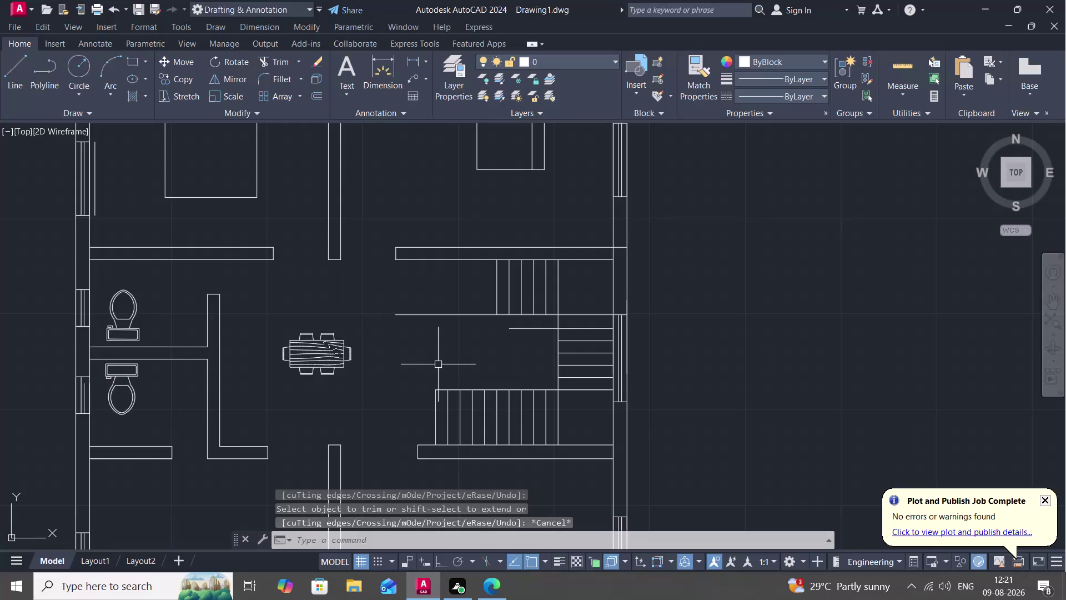
Draw a direction arrow, stem and arrowhead, across the lower stair treads.
key(l)
key(space)
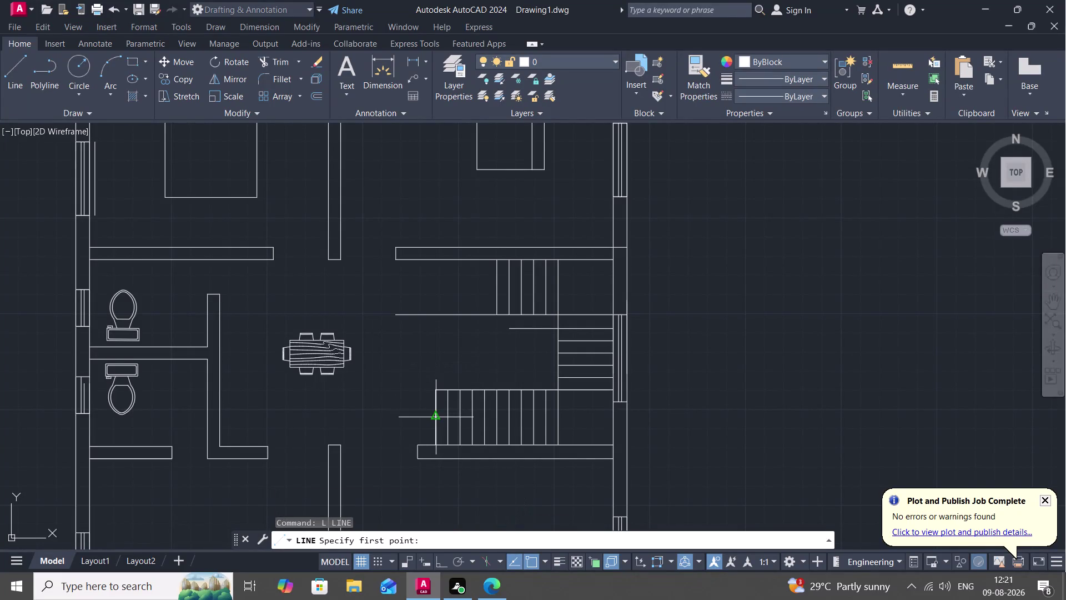
click(432, 418)
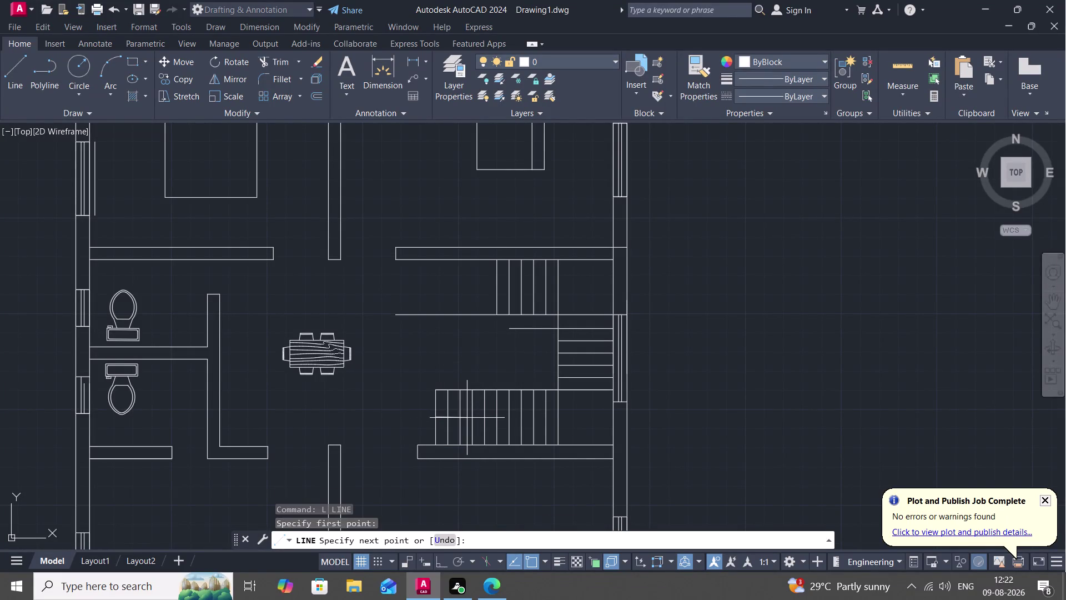
click(467, 417)
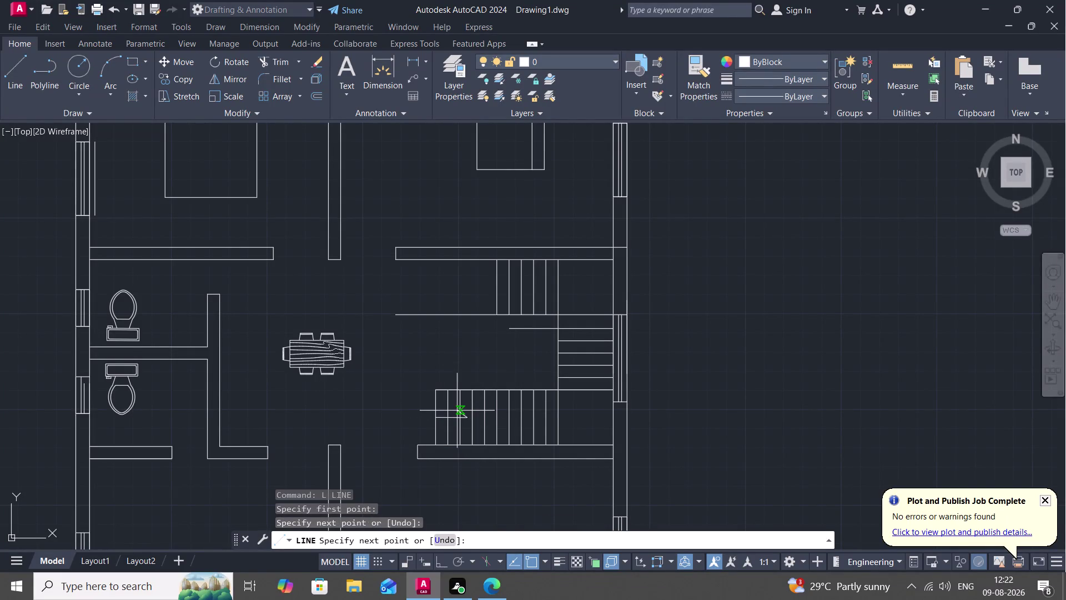
click(457, 410)
click(464, 421)
click(459, 426)
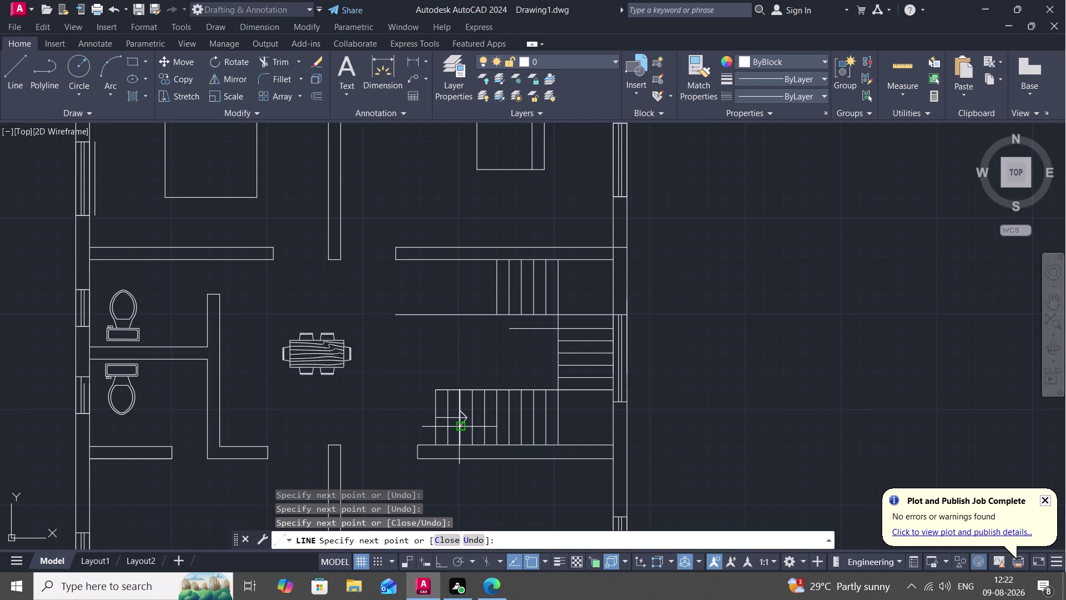
key(Escape)
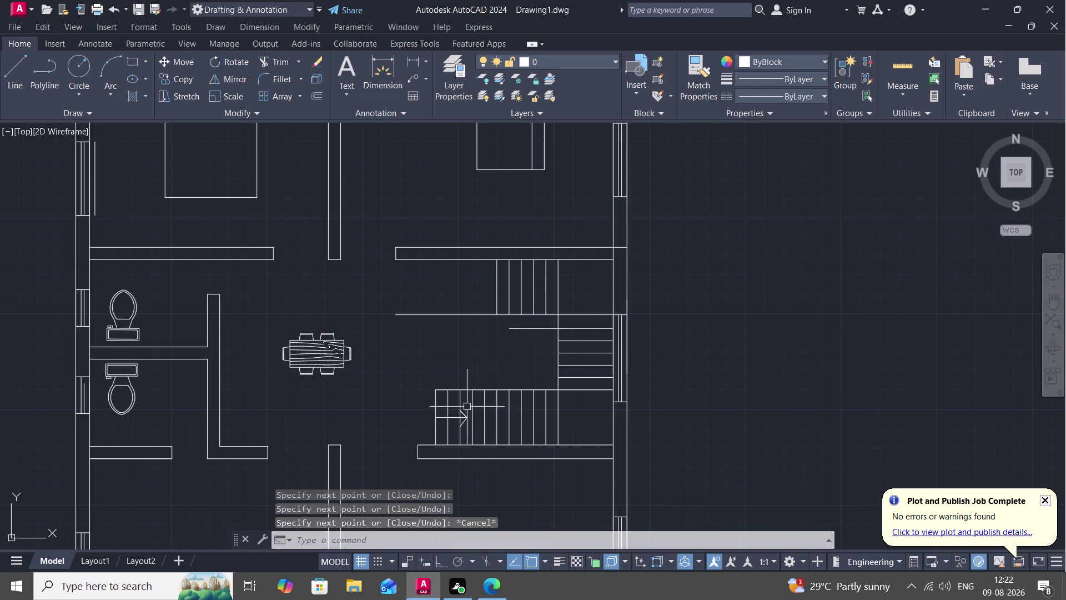
Start a MOVE and select the dining table.
text(M)
key(space)
click(315, 348)
right_click(315, 348)
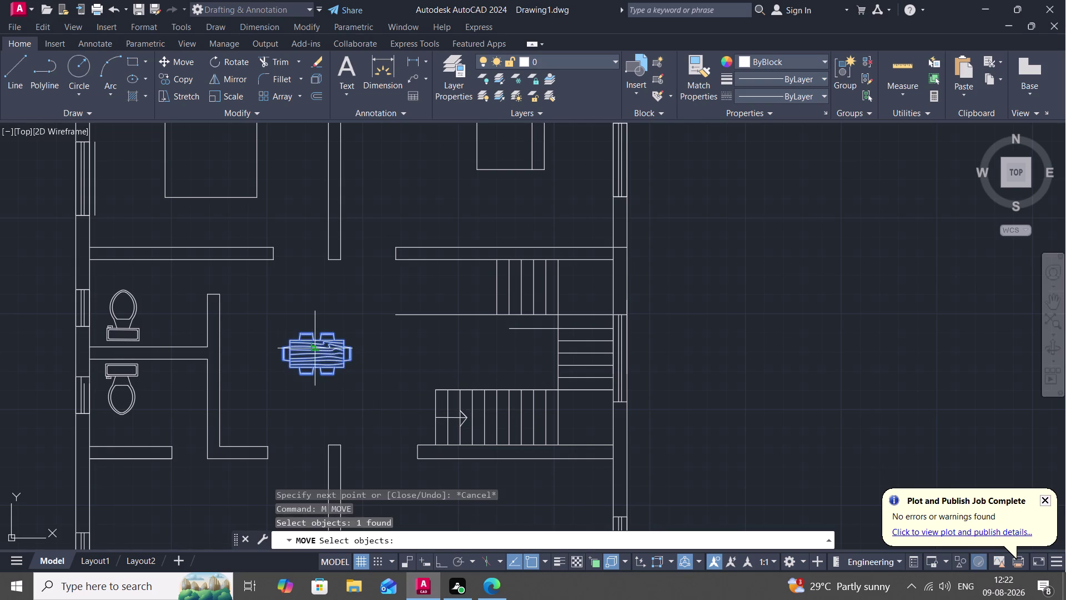
Move the dining table to sit beside the upper stair flight.
click(315, 348)
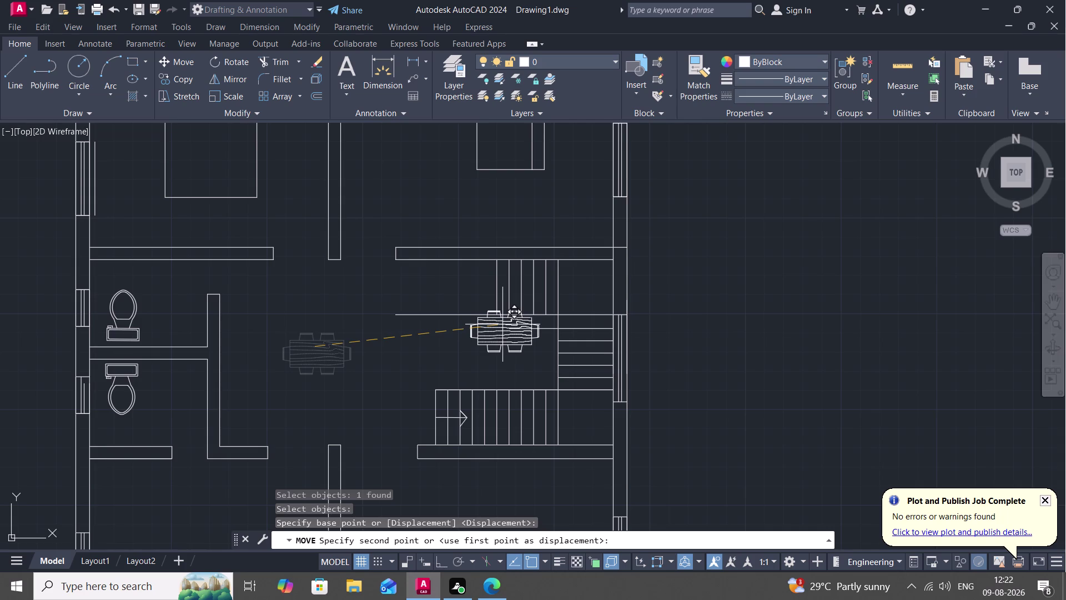
click(502, 320)
key(Escape)
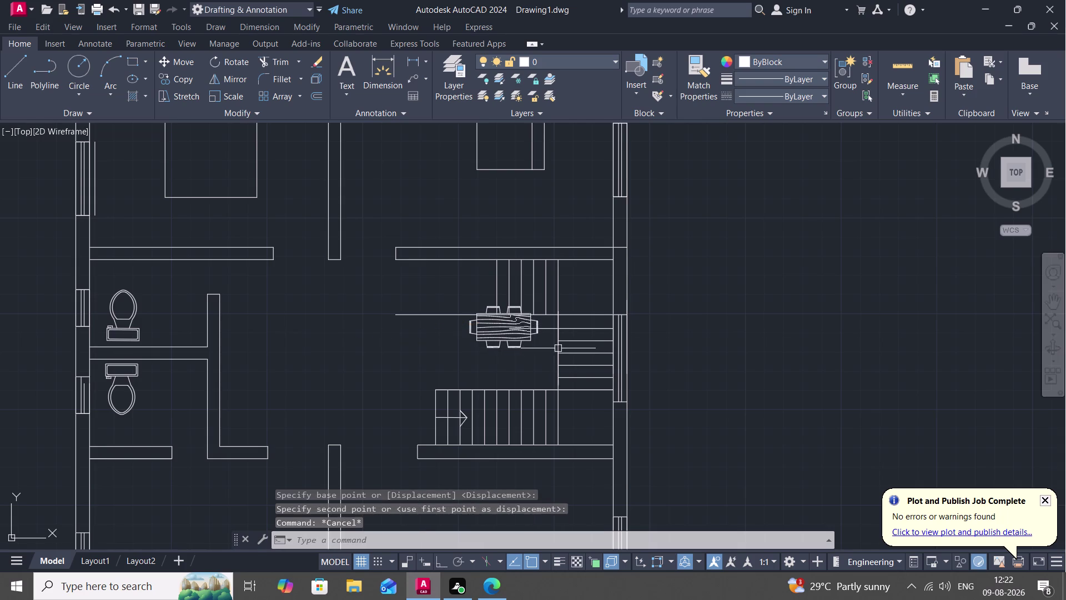
Try trimming lines near the relocated table, cancelling both attempts.
text(TR)
key(space)
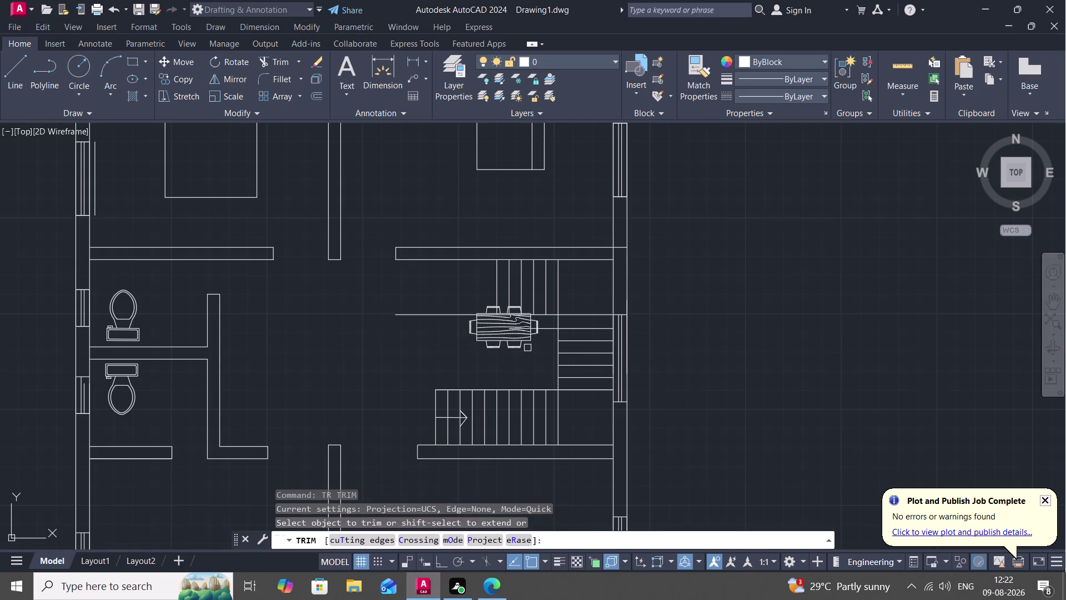
click(543, 328)
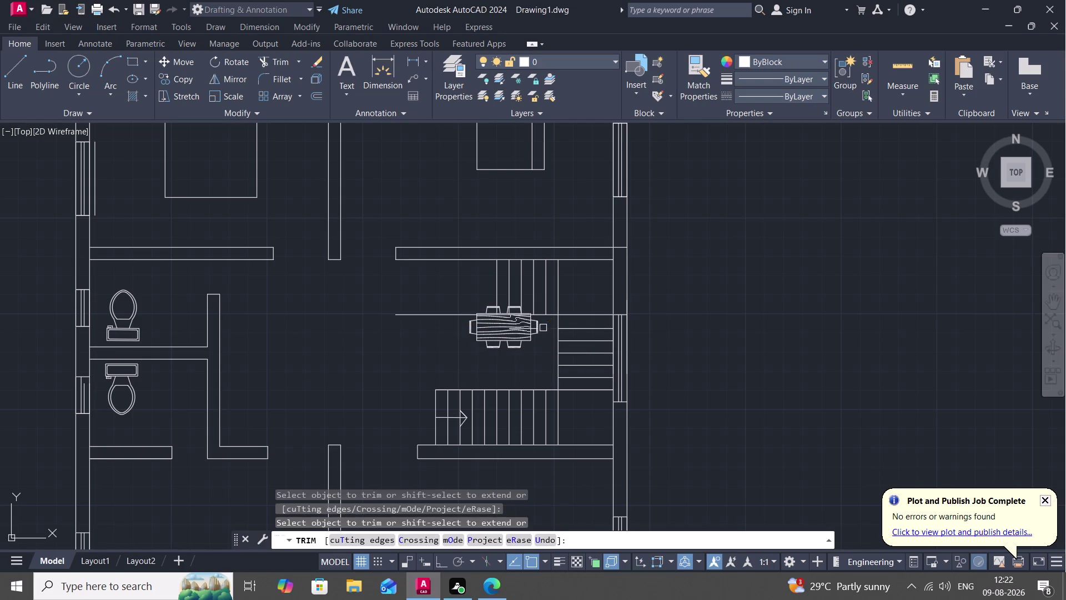
click(530, 328)
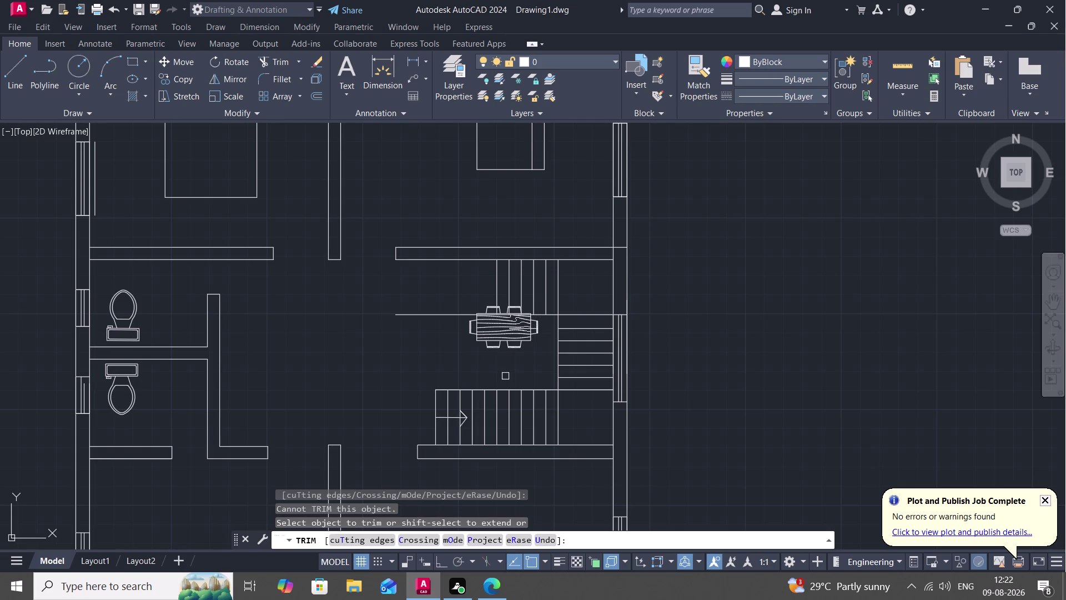
key(Escape)
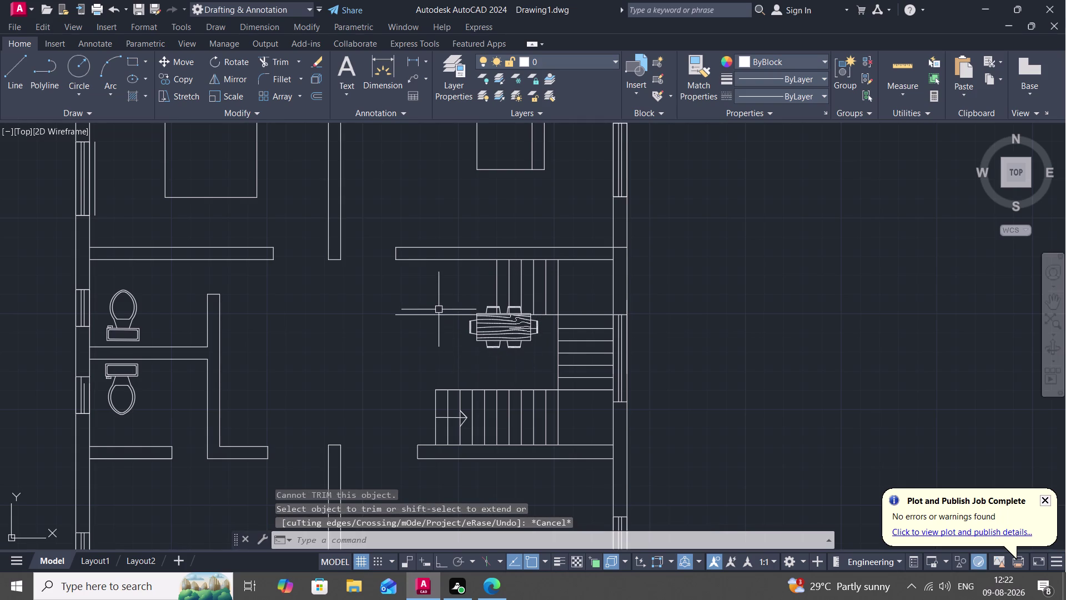
text(TR)
key(space)
click(440, 315)
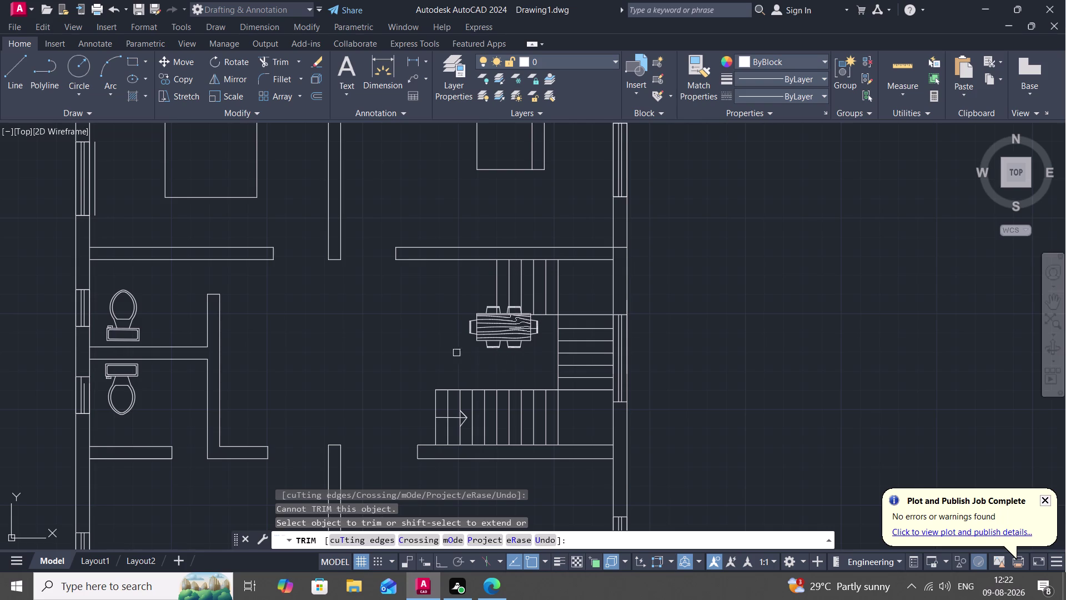
key(Escape)
Copy the double-basin fixture from the spare furniture into the top kitchen area.
scroll(down, 3)
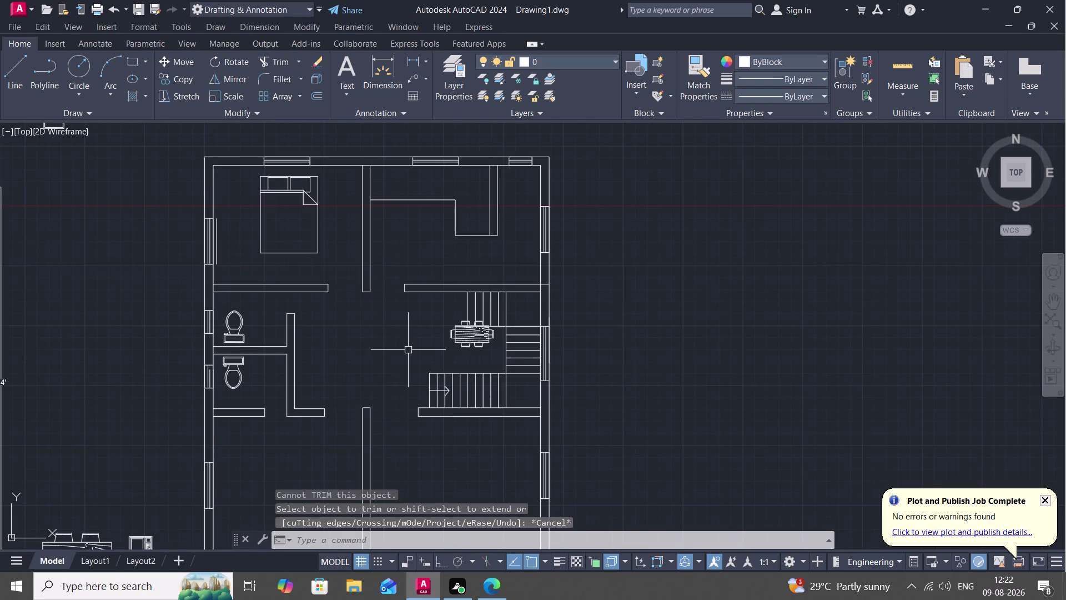
scroll(down, 3)
middle_drag(395, 348, 417, 342)
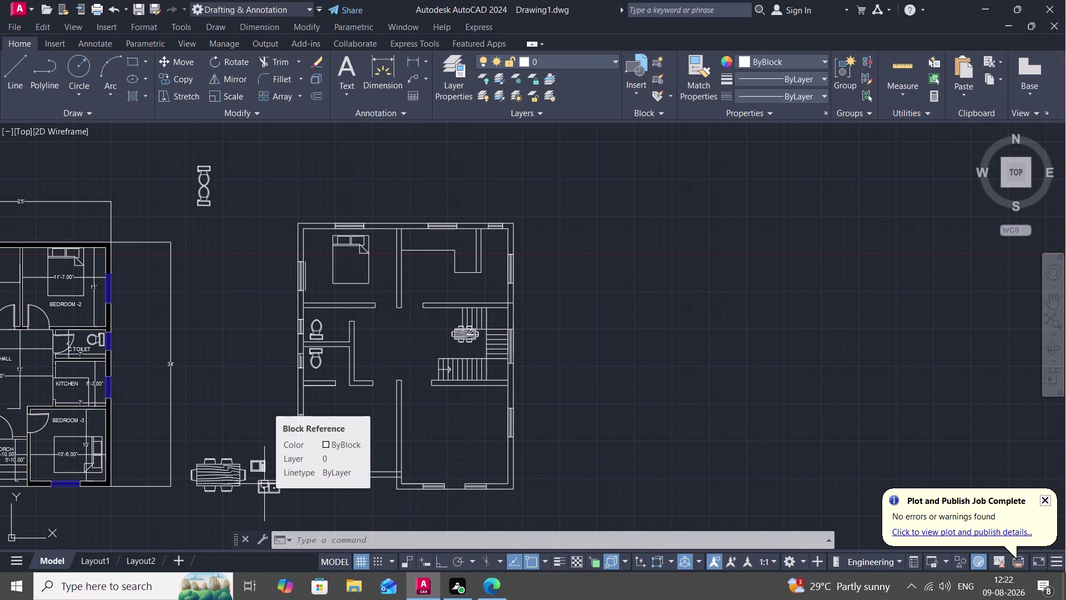
key(c)
text(O)
key(space)
click(264, 484)
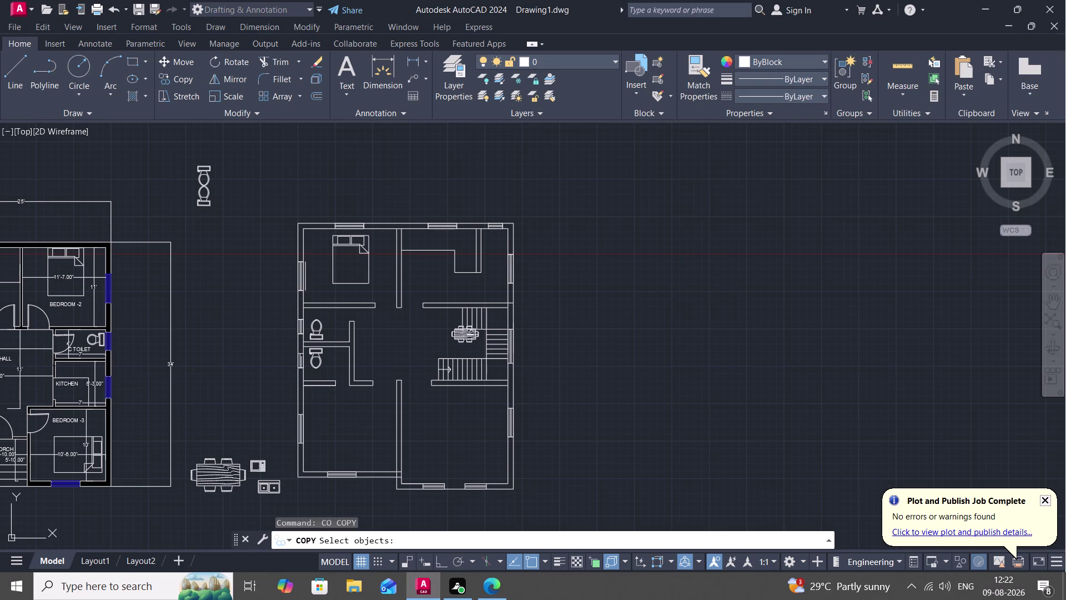
click(266, 487)
right_click(266, 487)
click(266, 488)
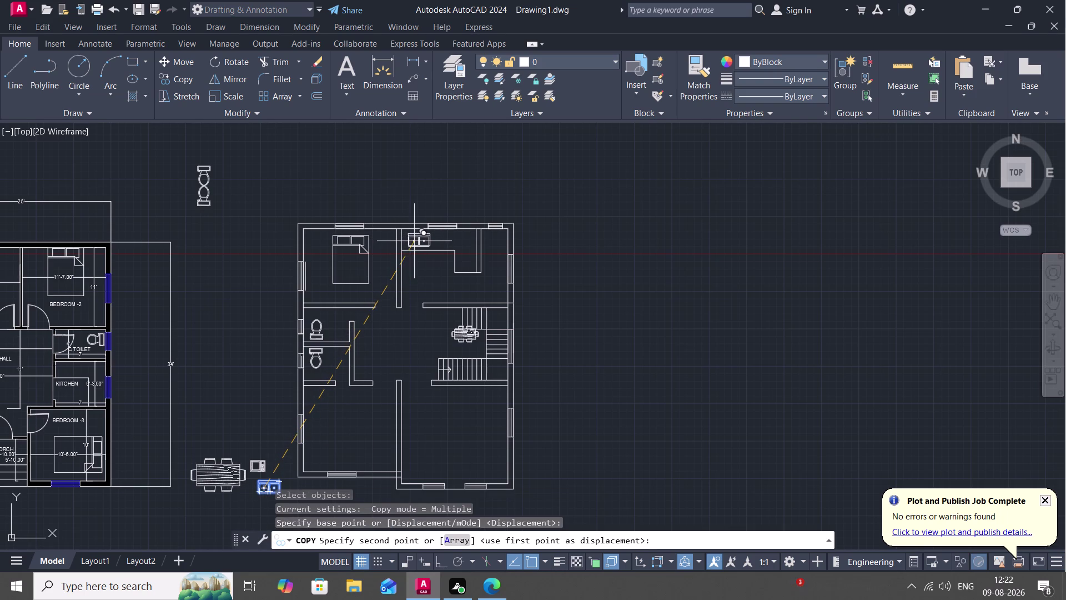
click(414, 240)
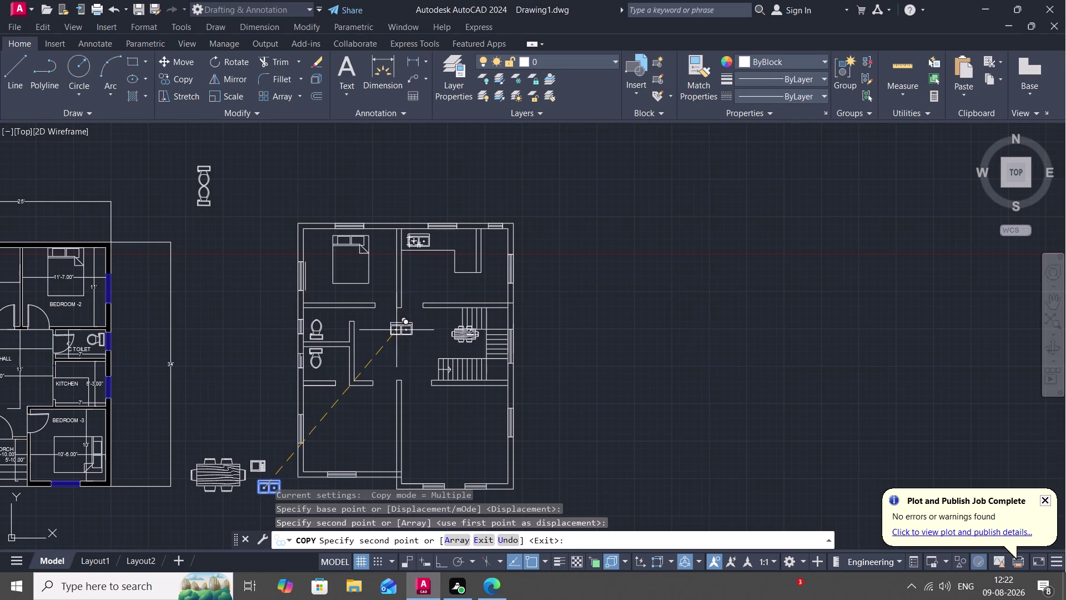
key(Escape)
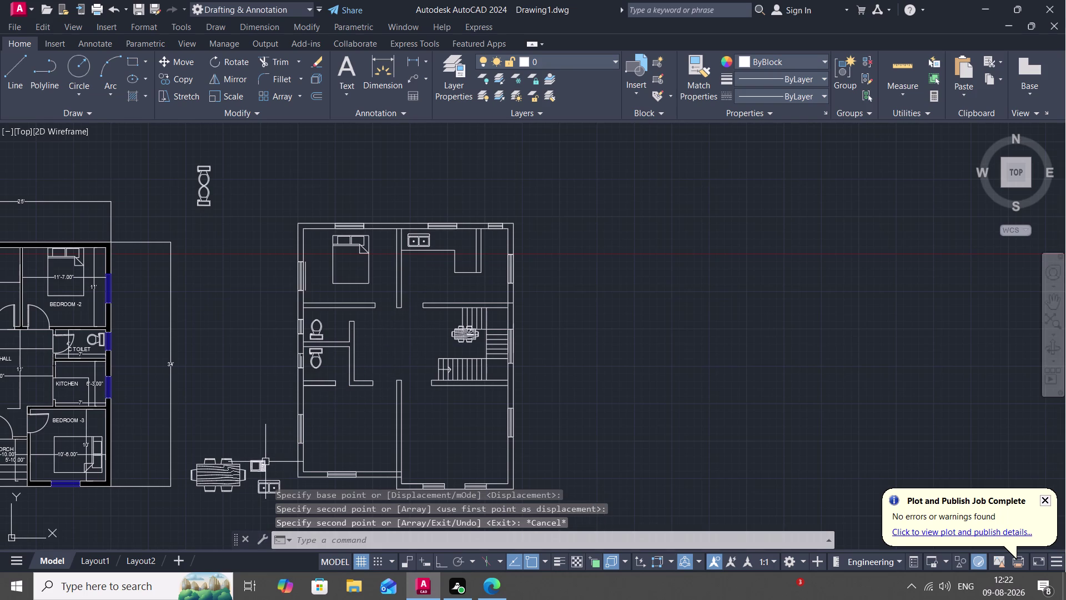
Copy the small microwave block into the top kitchen corner.
text(C)
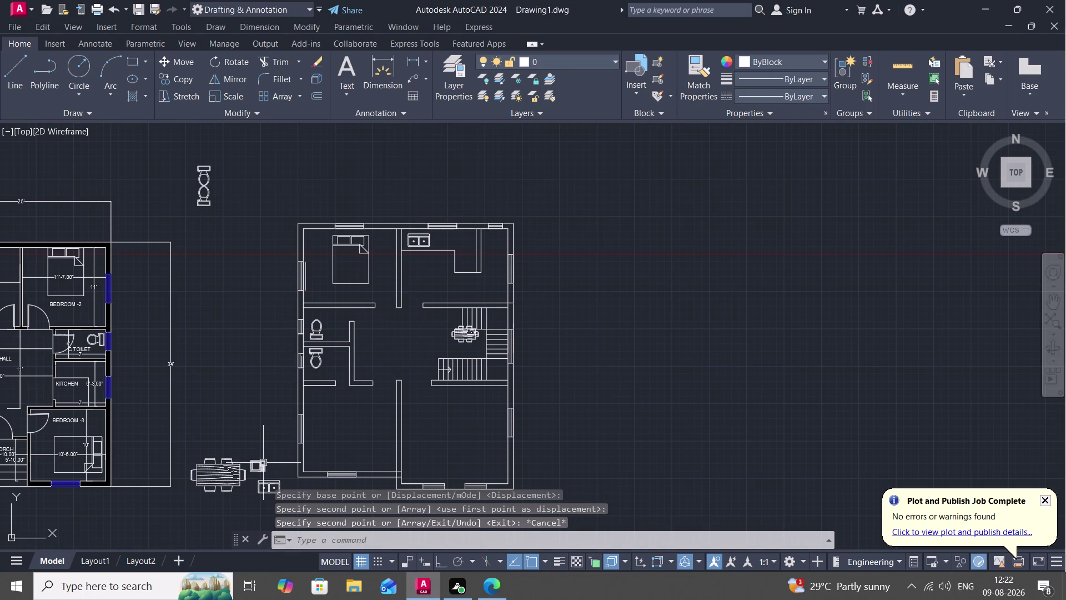
text(O)
key(space)
click(263, 463)
right_click(263, 463)
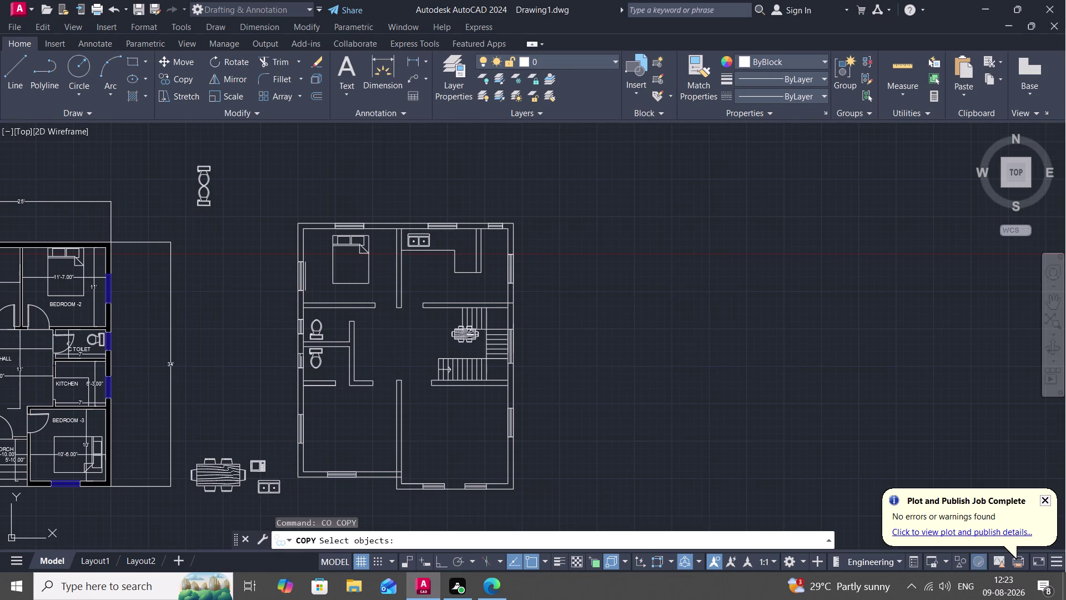
click(263, 462)
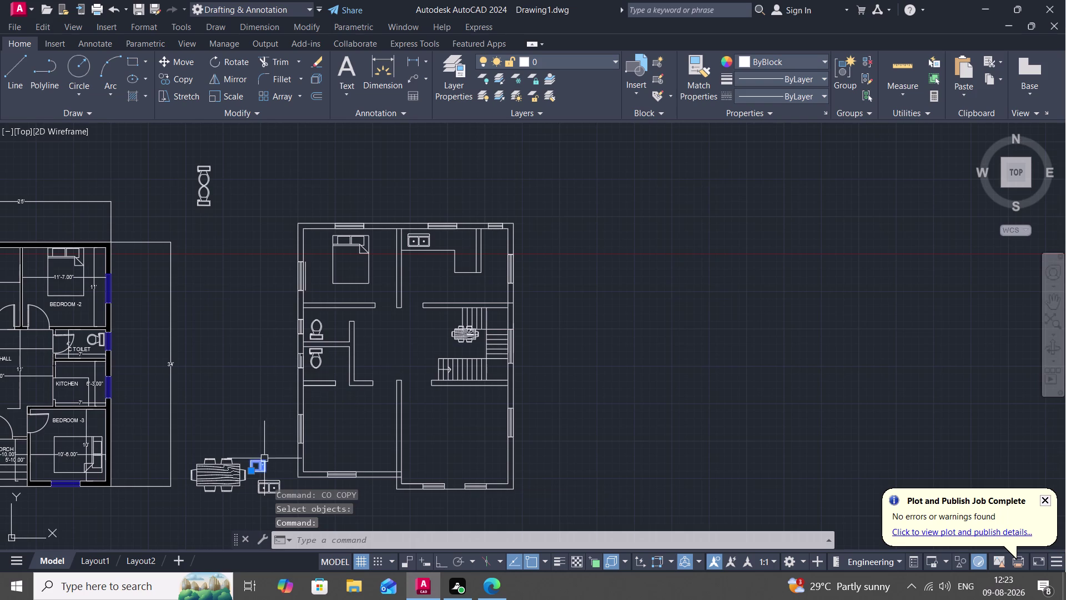
click(258, 462)
key(Escape)
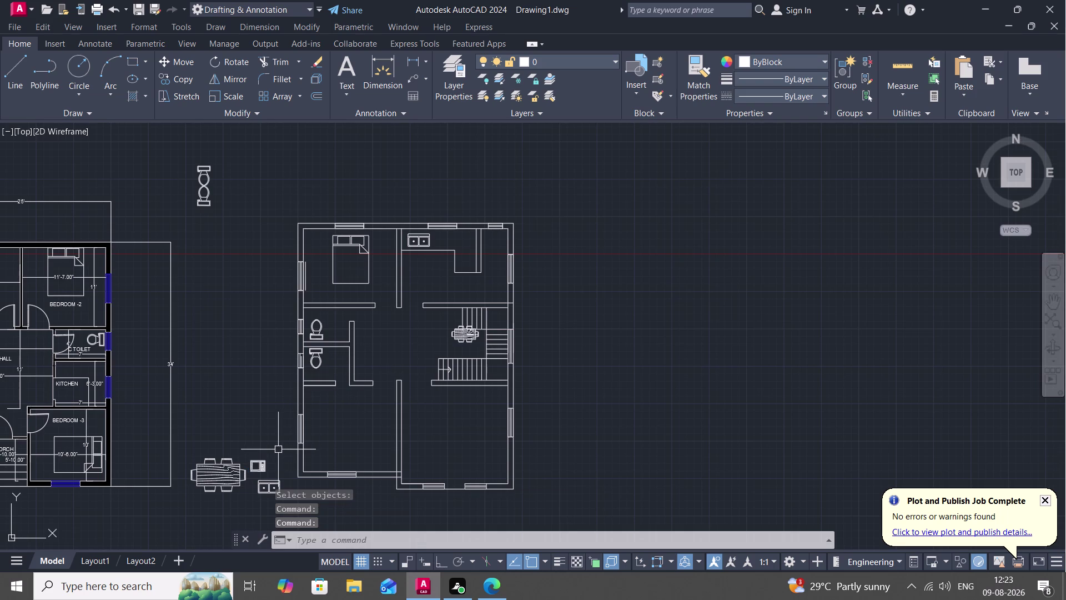
key(space)
click(258, 462)
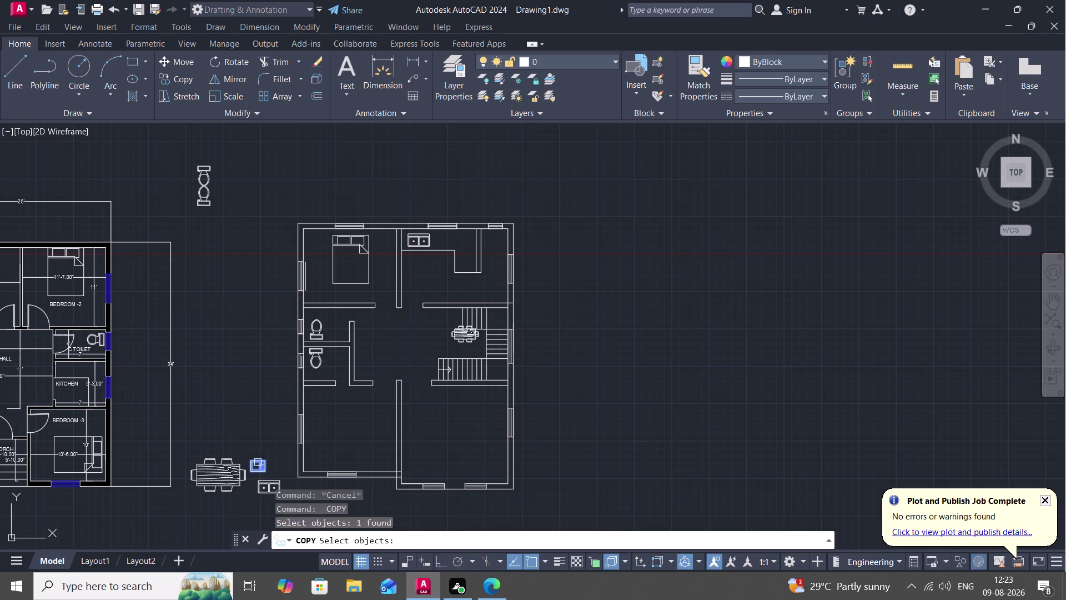
right_click(258, 461)
click(258, 461)
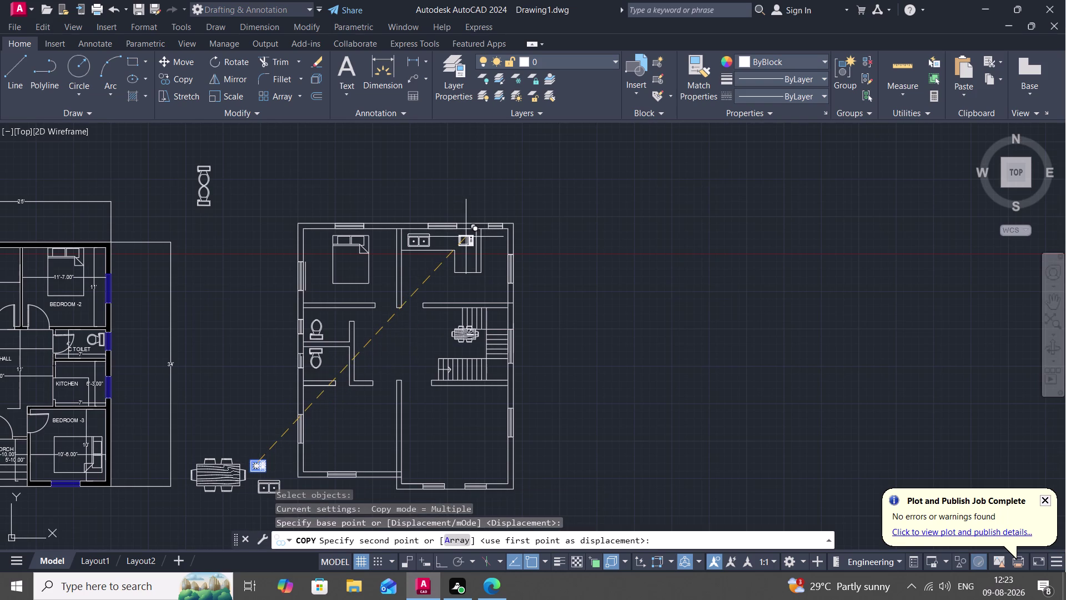
click(464, 233)
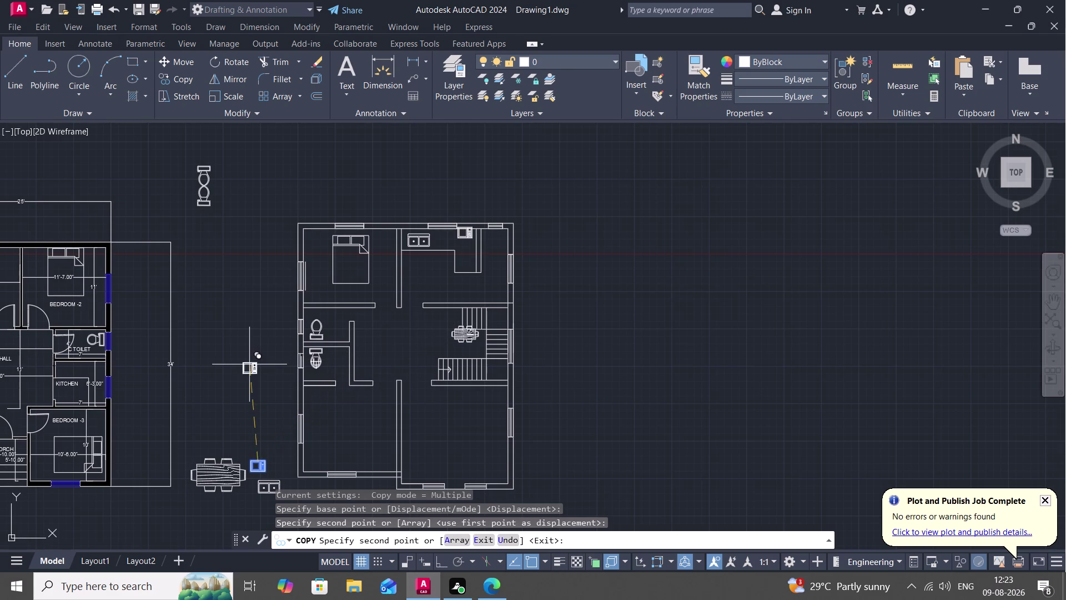
middle_drag(72, 382, 234, 342)
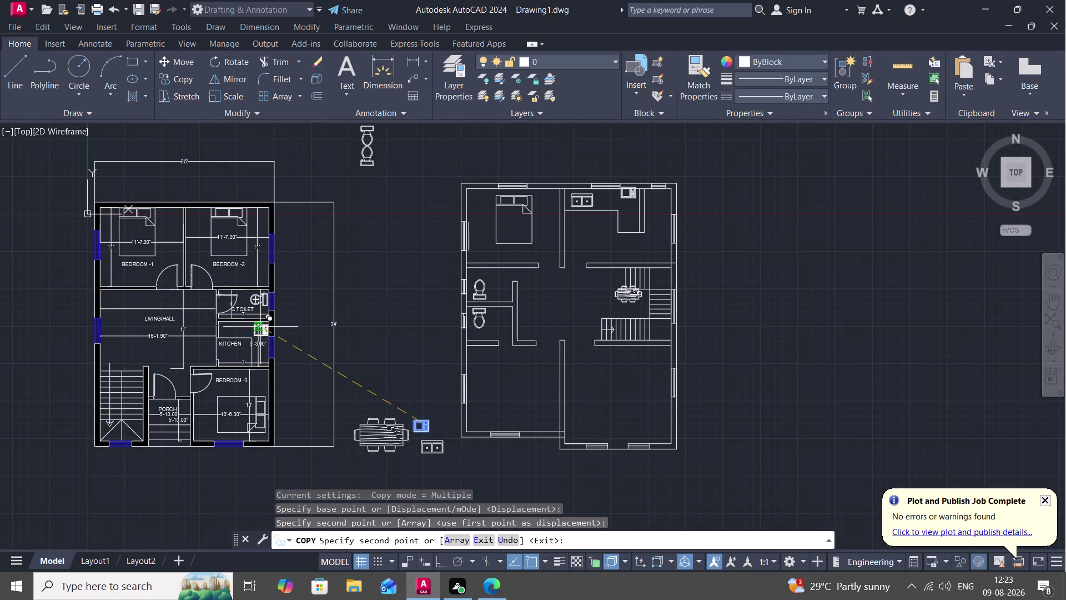
scroll(up, 3)
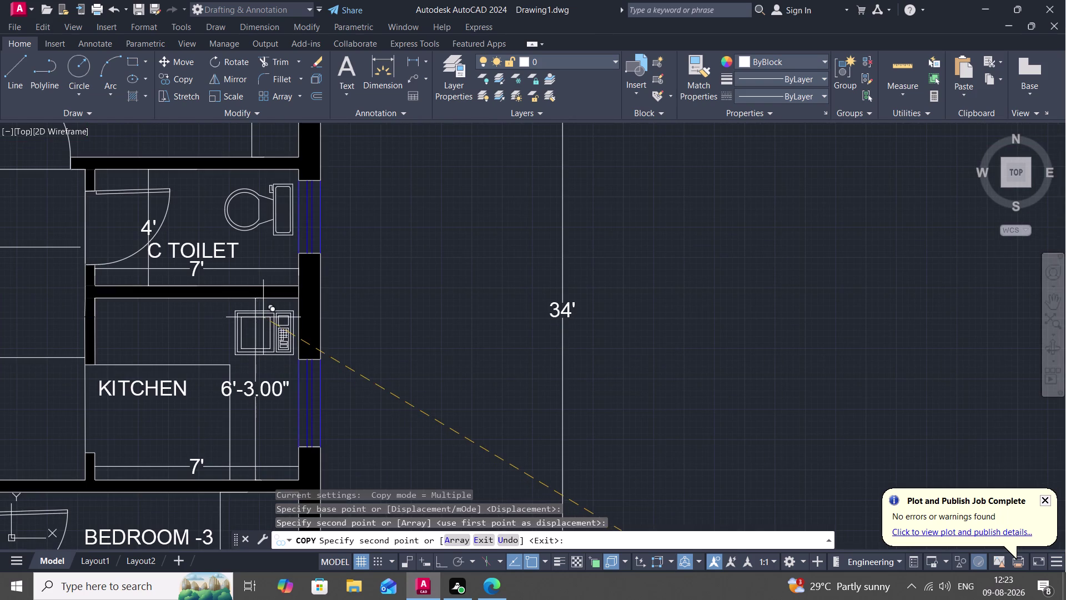
Place the microwave copy in the left plan's kitchen.
click(263, 317)
key(Escape)
scroll(down, 3)
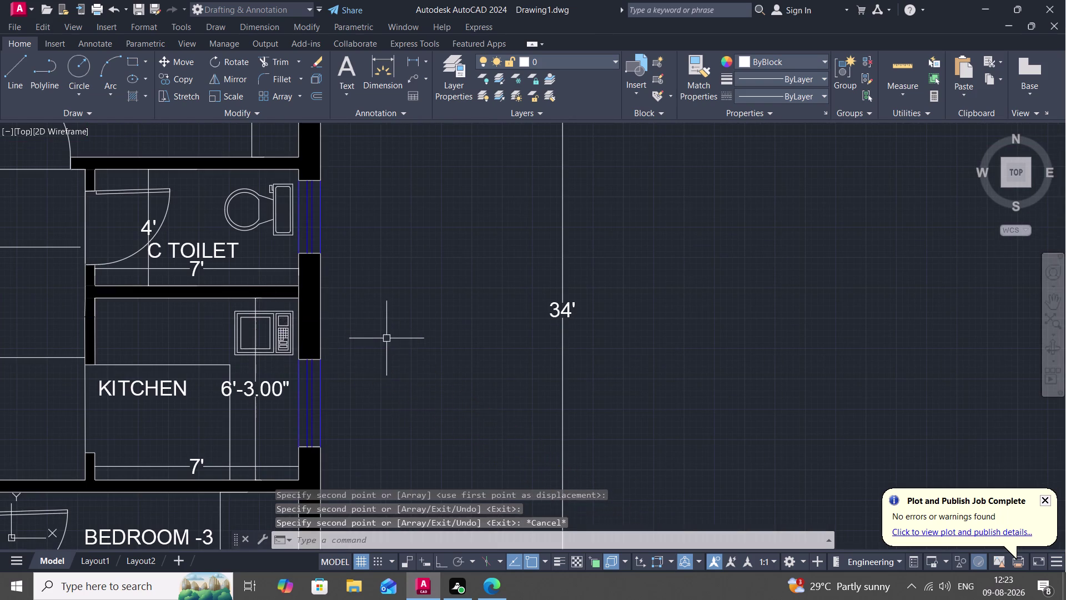
scroll(down, 3)
middle_drag(408, 350, 402, 320)
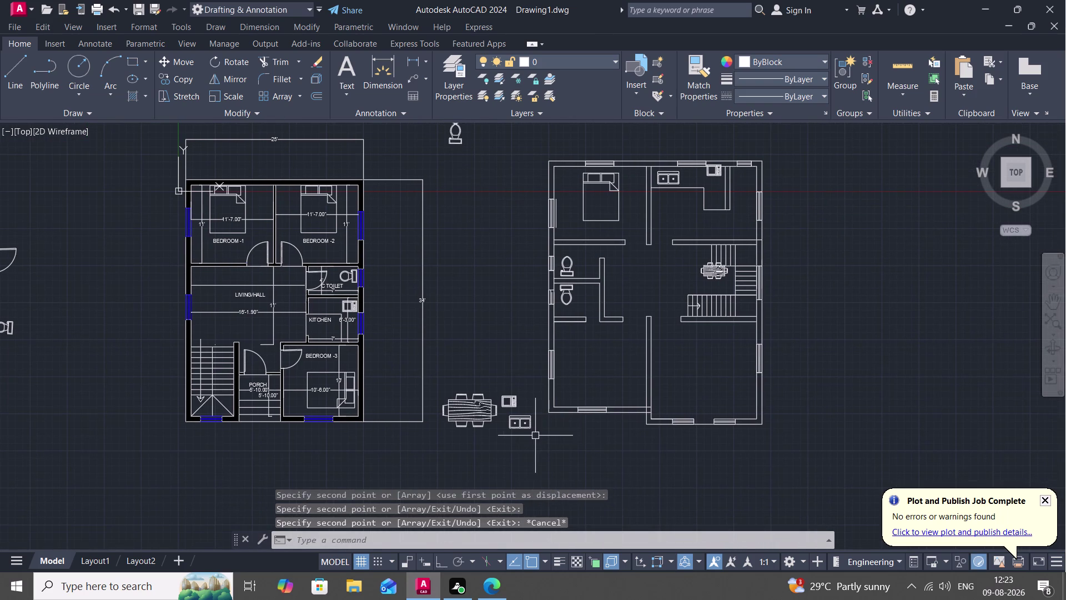
Copy the sink block from below the plans to the kitchen's upper wall.
key(space)
click(522, 422)
right_click(522, 422)
click(522, 421)
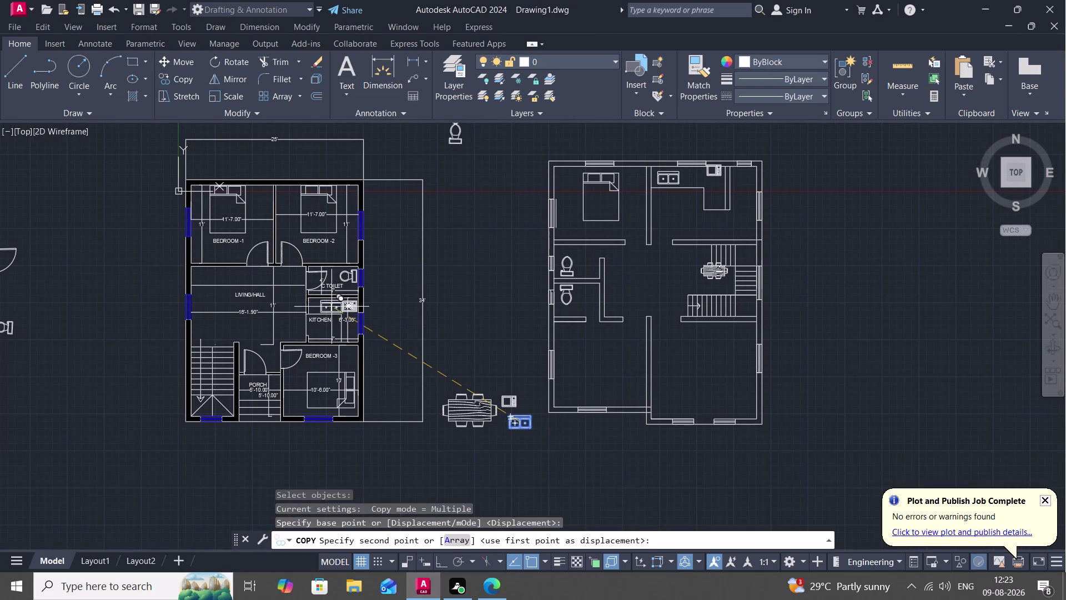
scroll(up, 3)
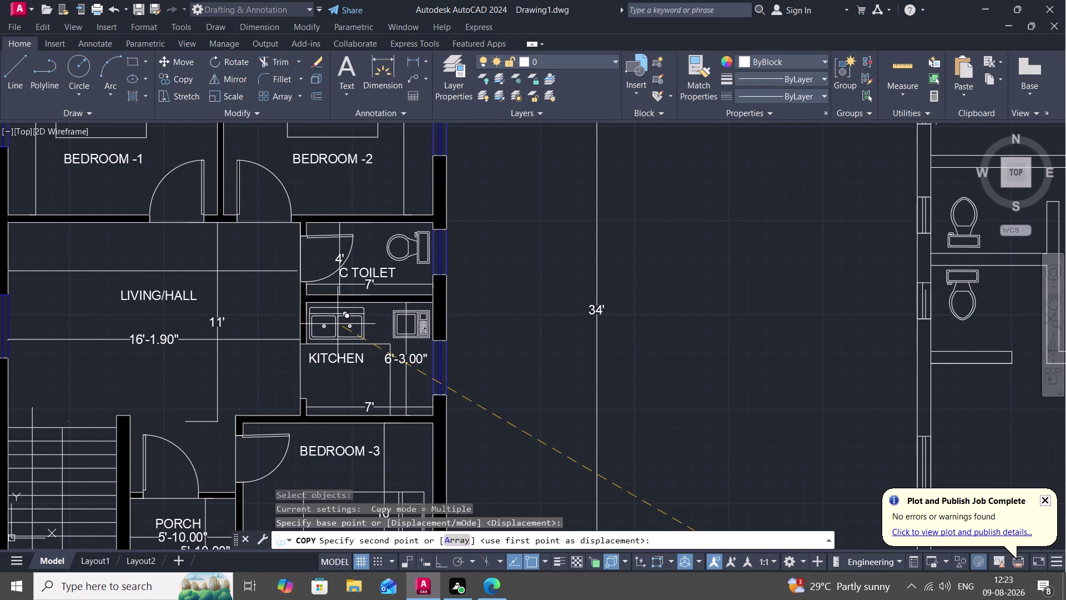
click(338, 323)
key(Escape)
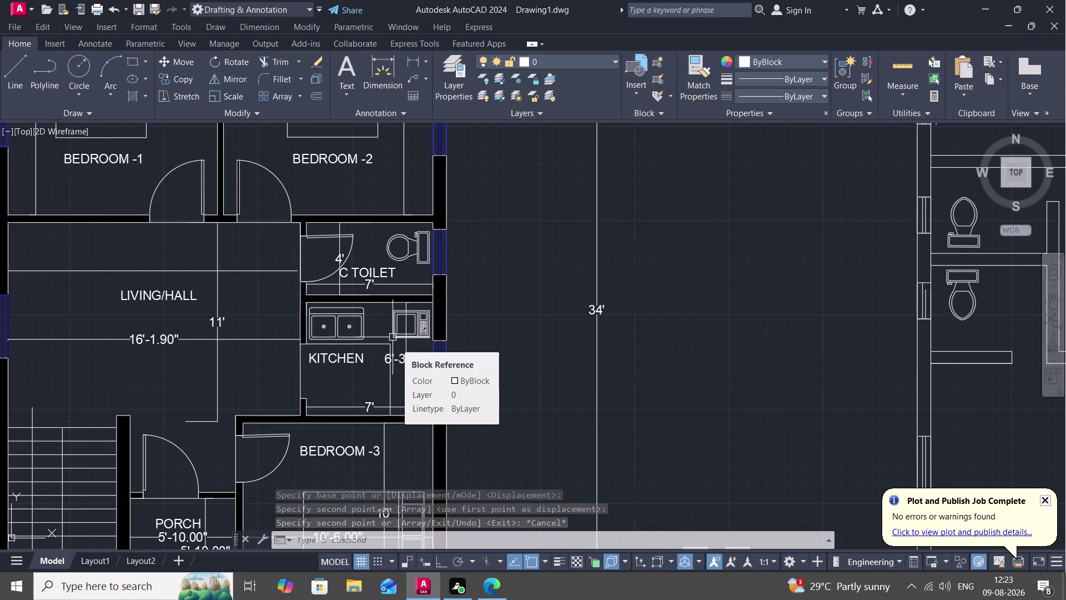
Move the microwave down into the kitchen's lower right corner.
text(M)
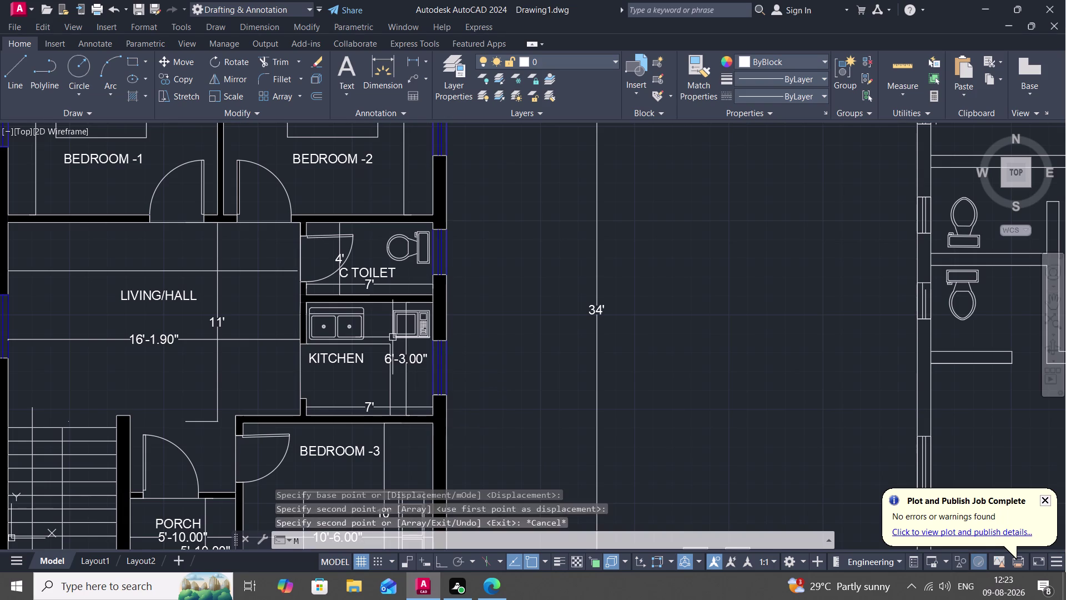
key(space)
click(392, 337)
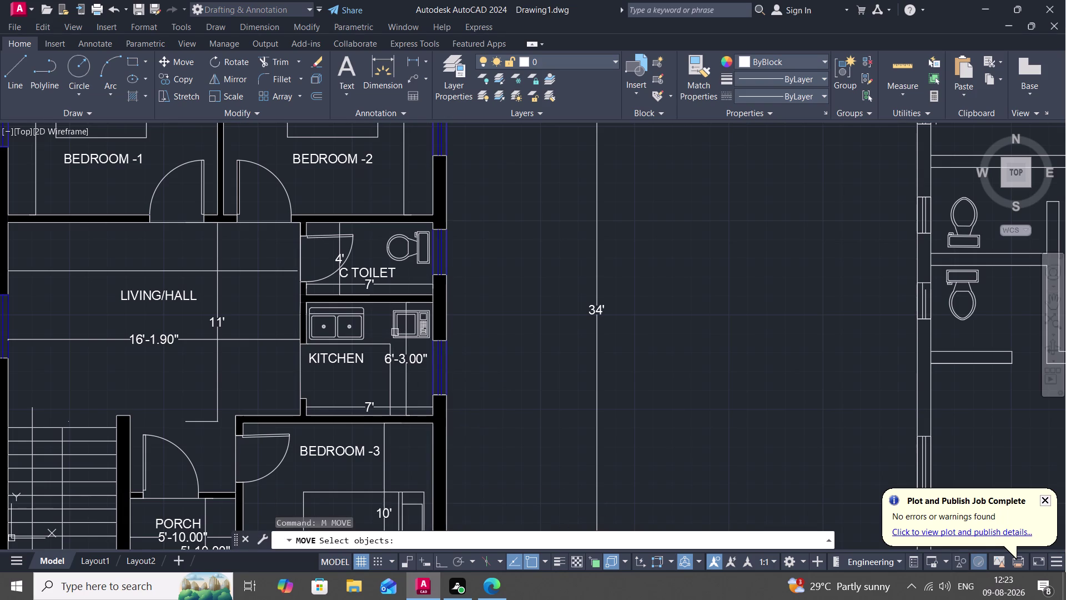
click(395, 331)
right_click(394, 332)
click(395, 332)
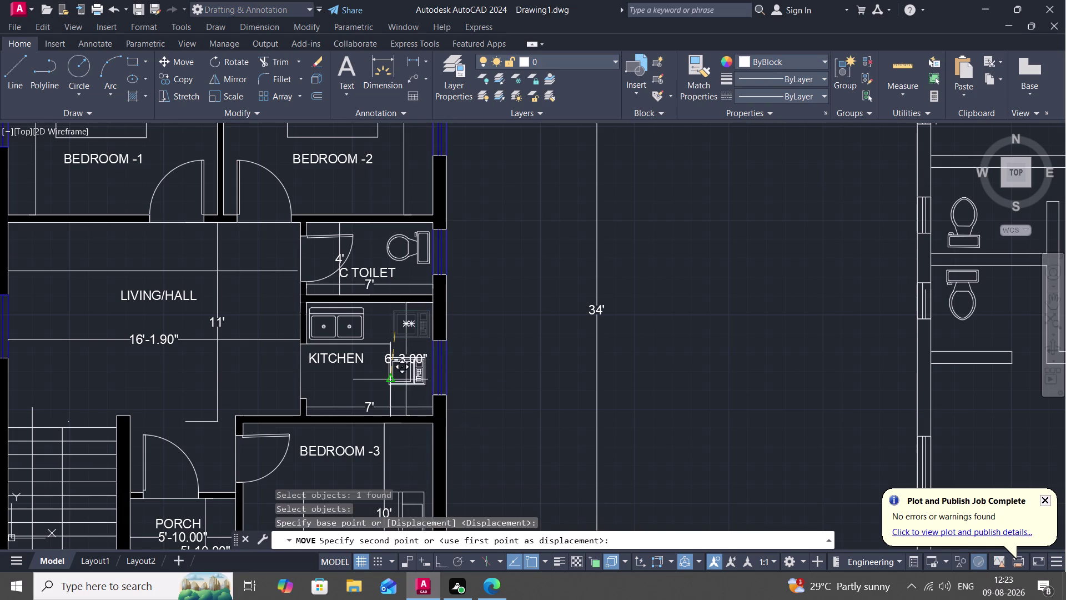
click(394, 397)
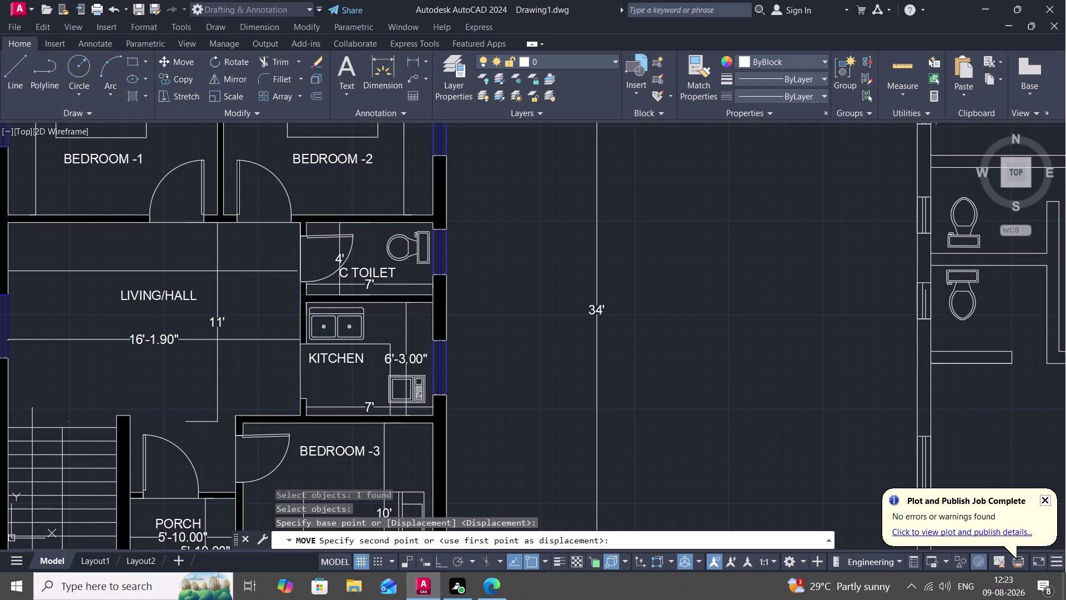
scroll(down, 3)
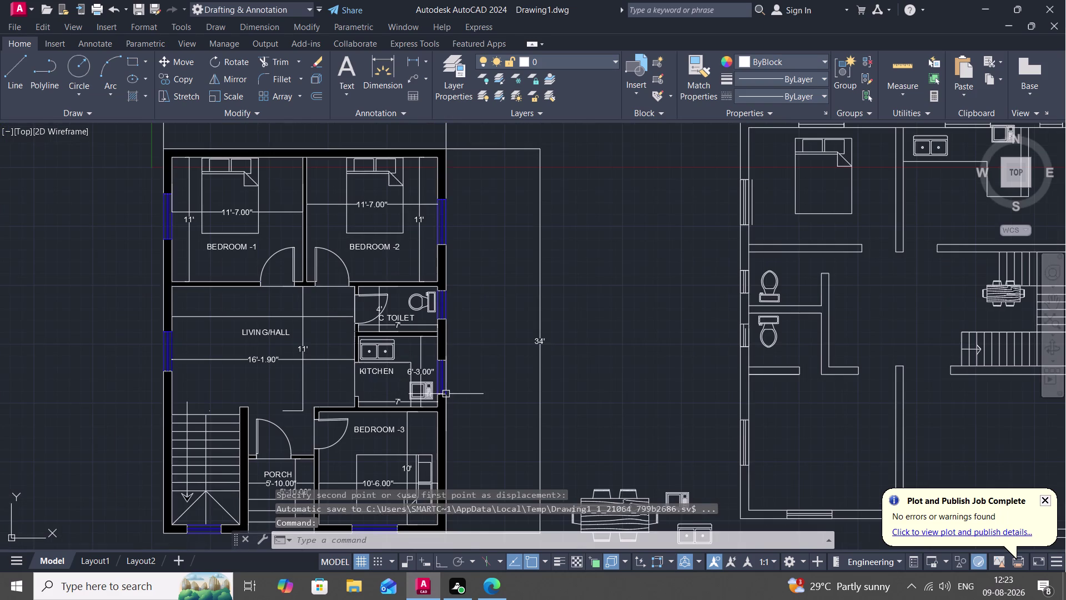
Shift the right plan's microwave lower inside its kitchen.
middle_drag(448, 392, 318, 404)
scroll(down, 3)
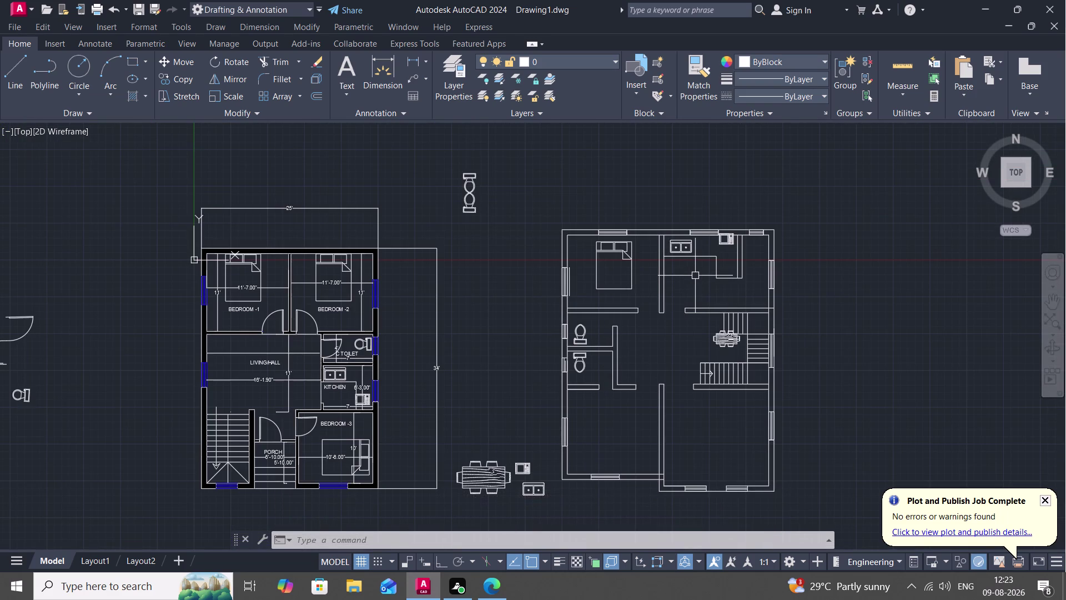
text(L)
key(space)
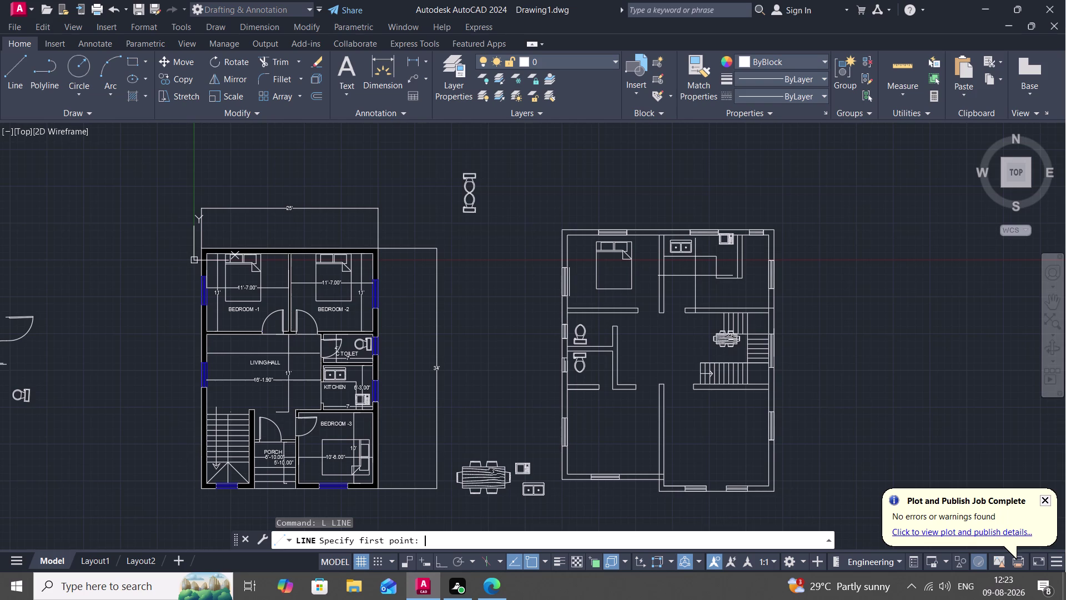
key(Escape)
text(M)
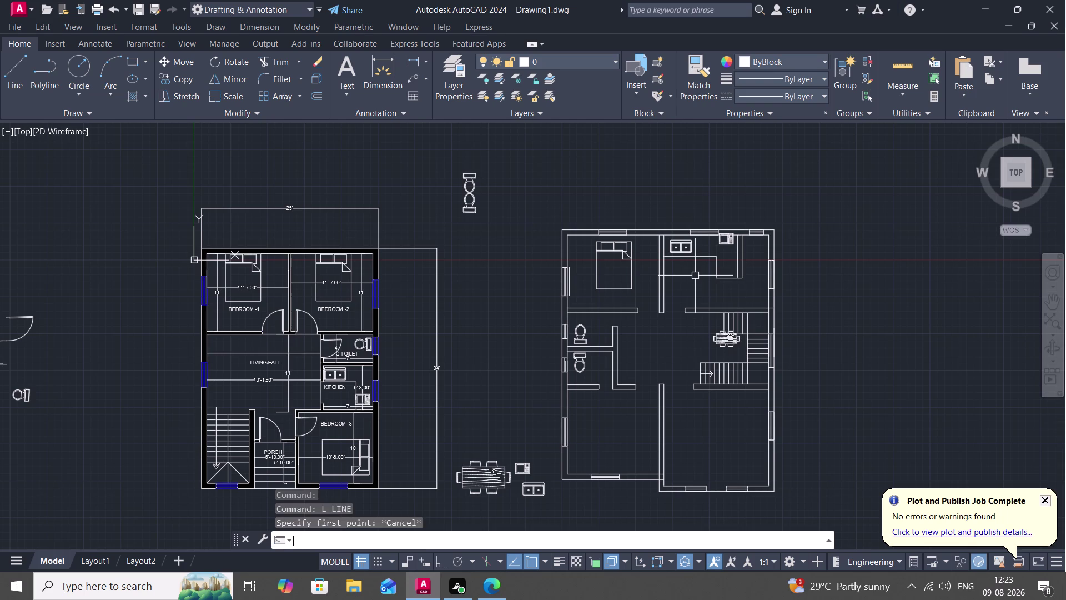
key(space)
click(724, 242)
right_click(724, 243)
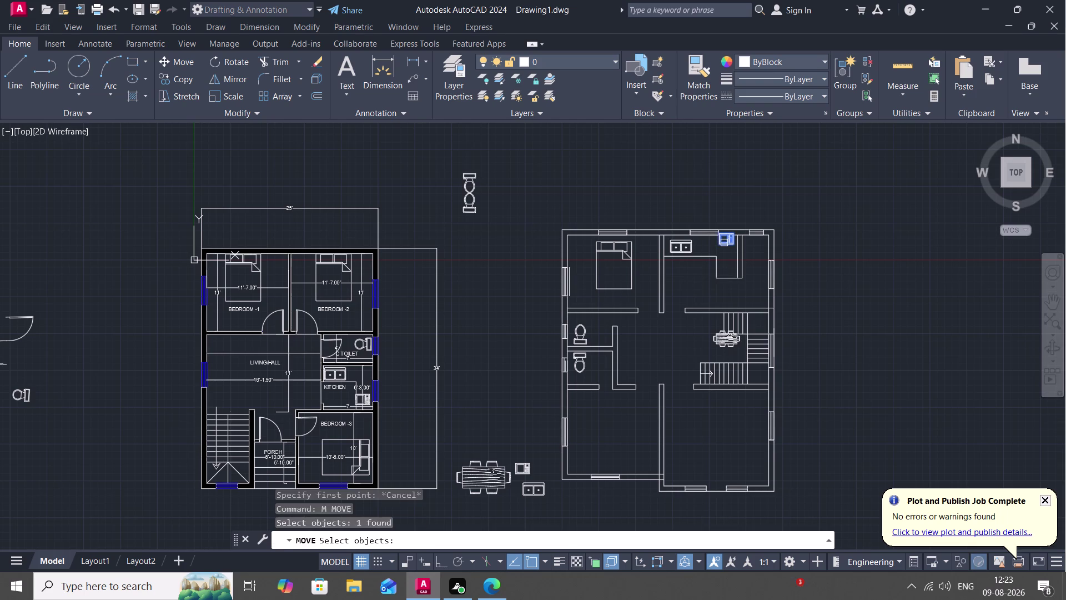
click(724, 242)
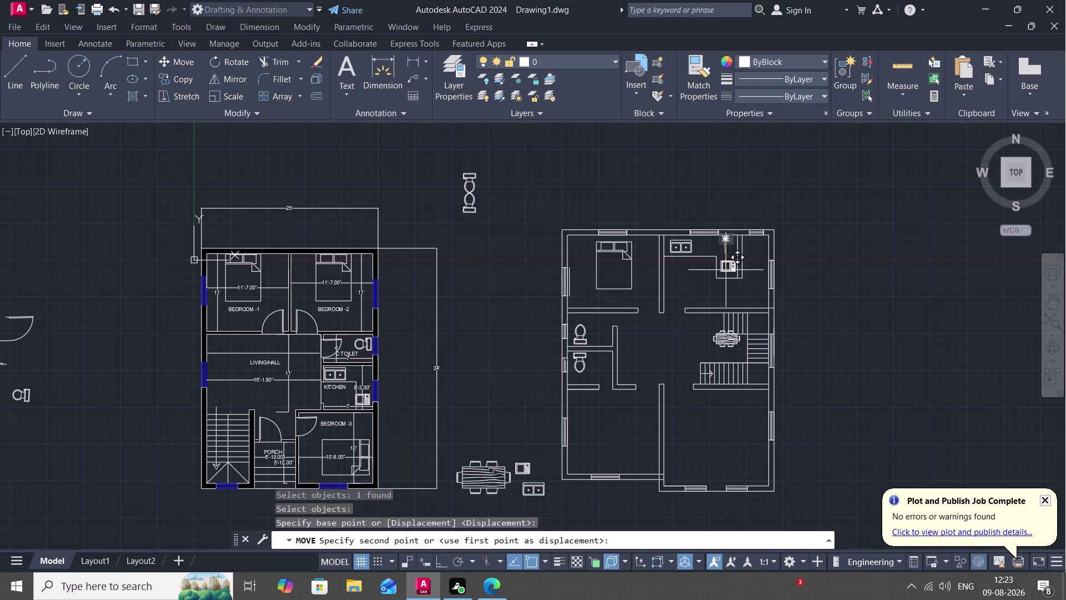
click(725, 270)
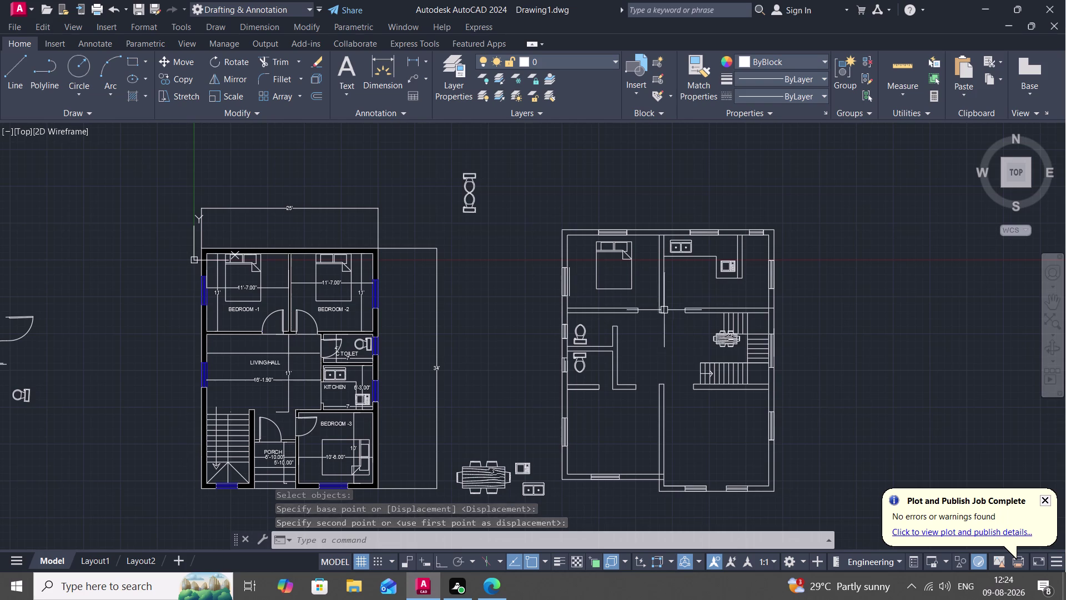
middle_drag(679, 322, 632, 279)
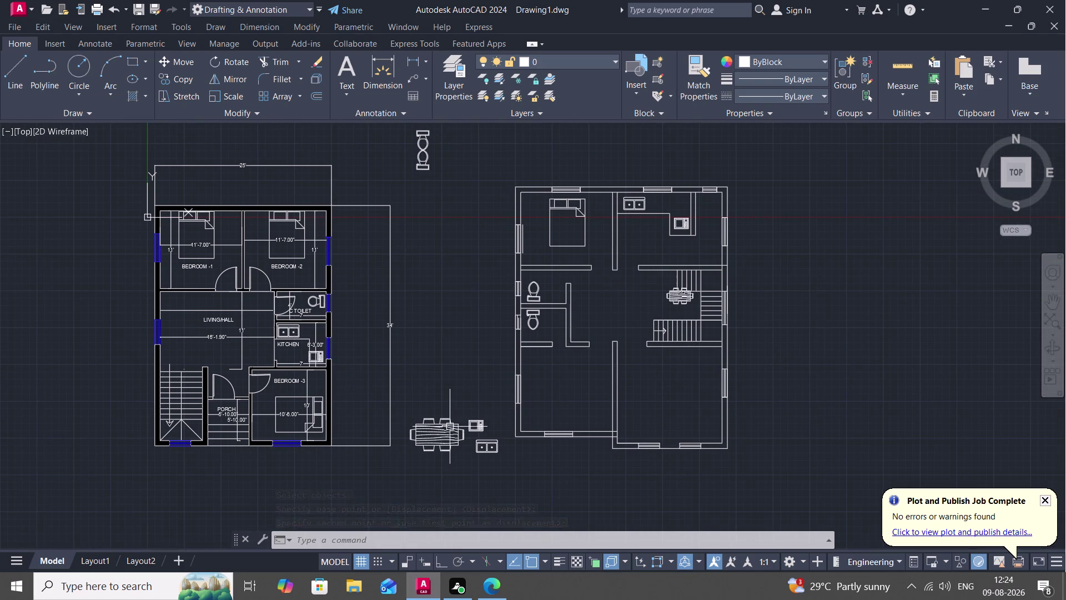
Delete the three leftover furniture blocks below the plans.
click(444, 436)
click(477, 419)
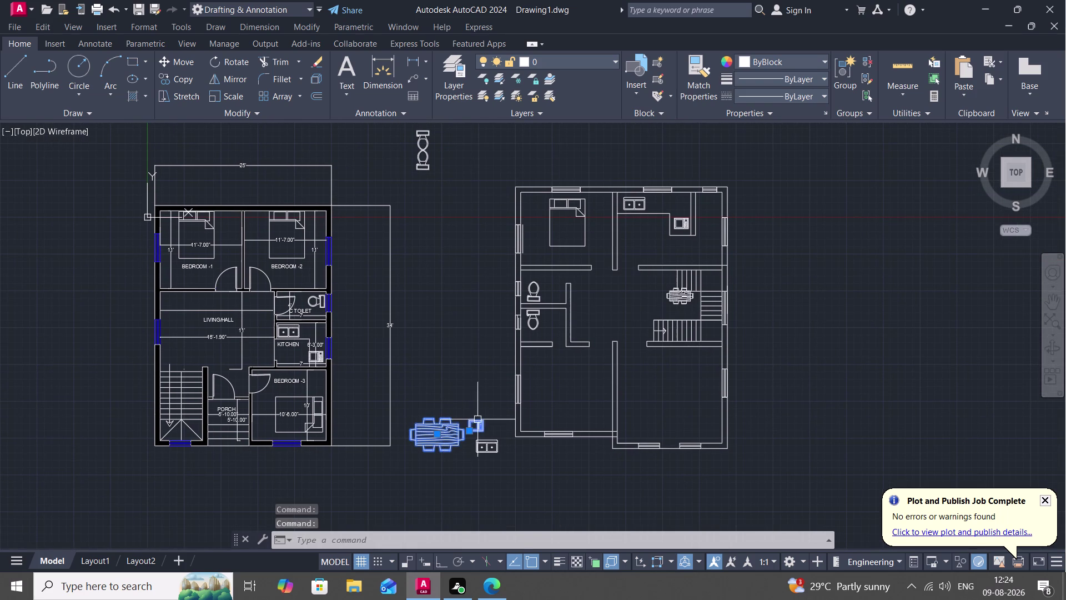
click(490, 443)
key(Delete)
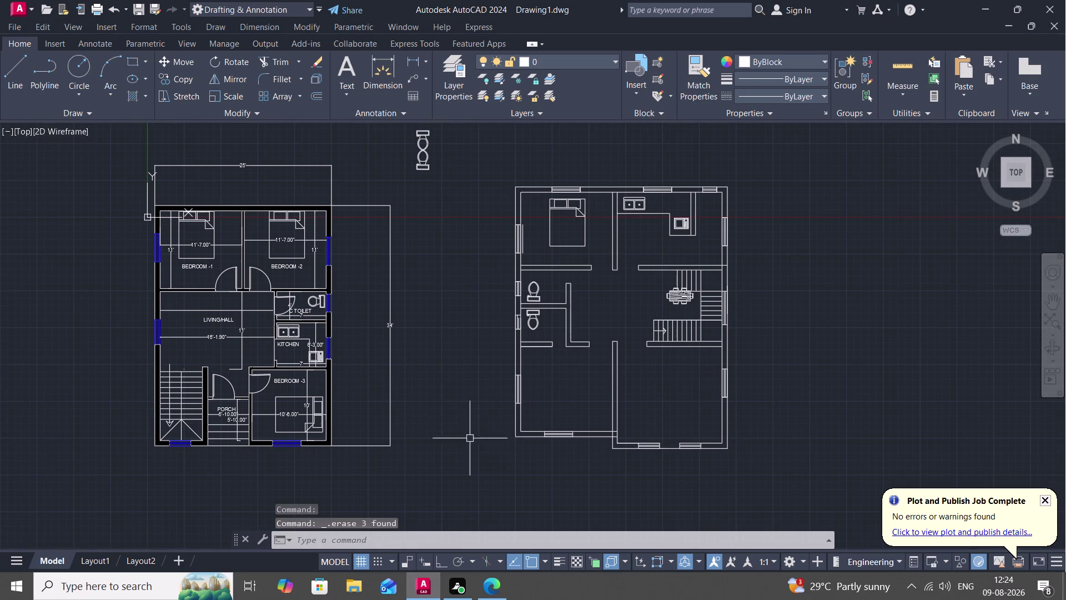
text(C)
text(O)
key(space)
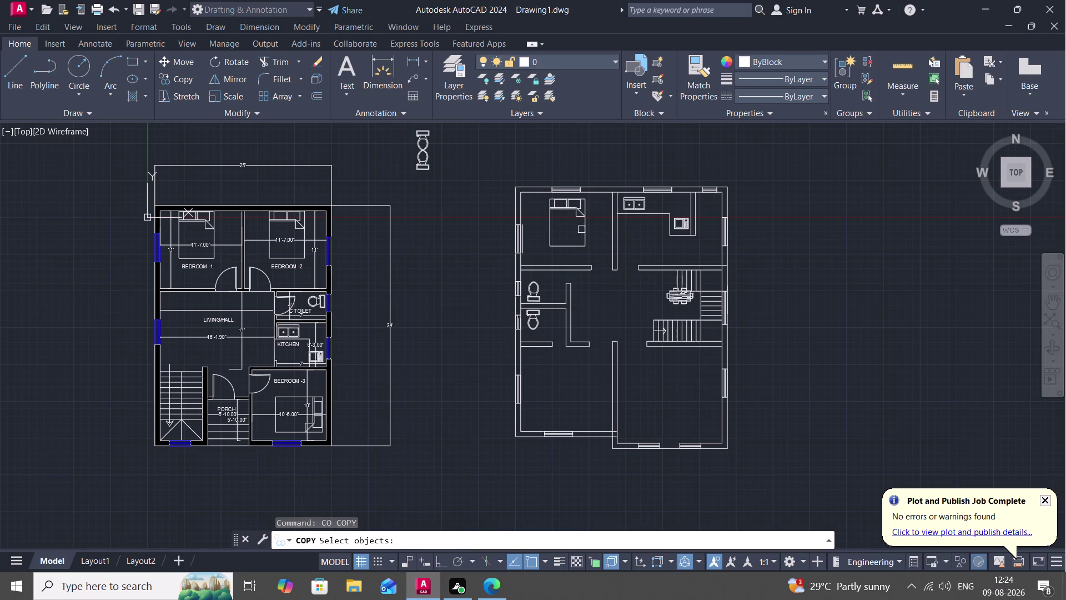
Place a copy of the bed in the right plan's lower-left room.
click(584, 233)
right_click(585, 233)
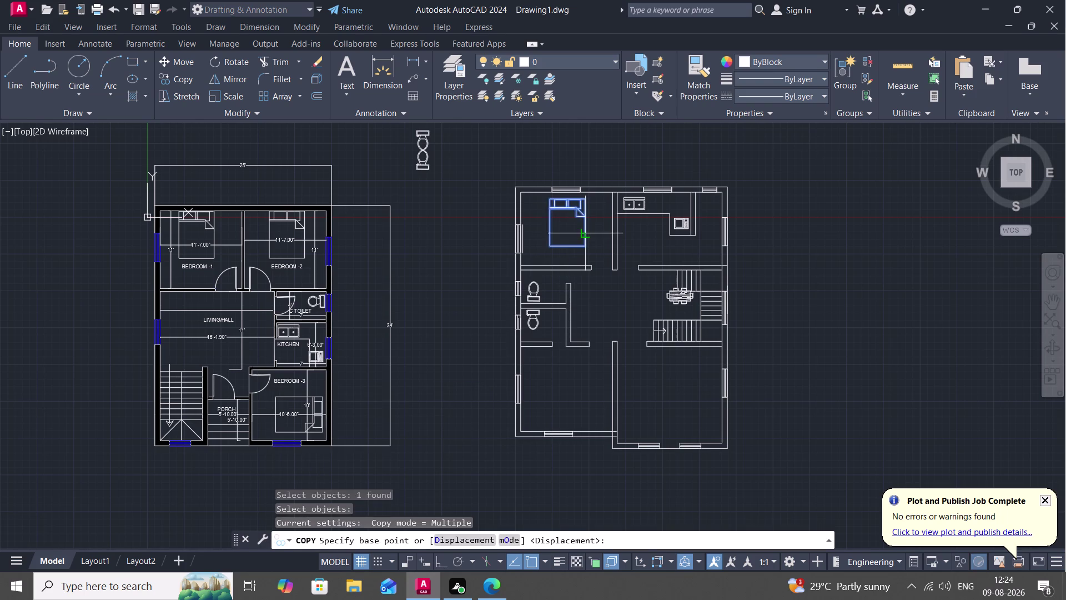
click(584, 233)
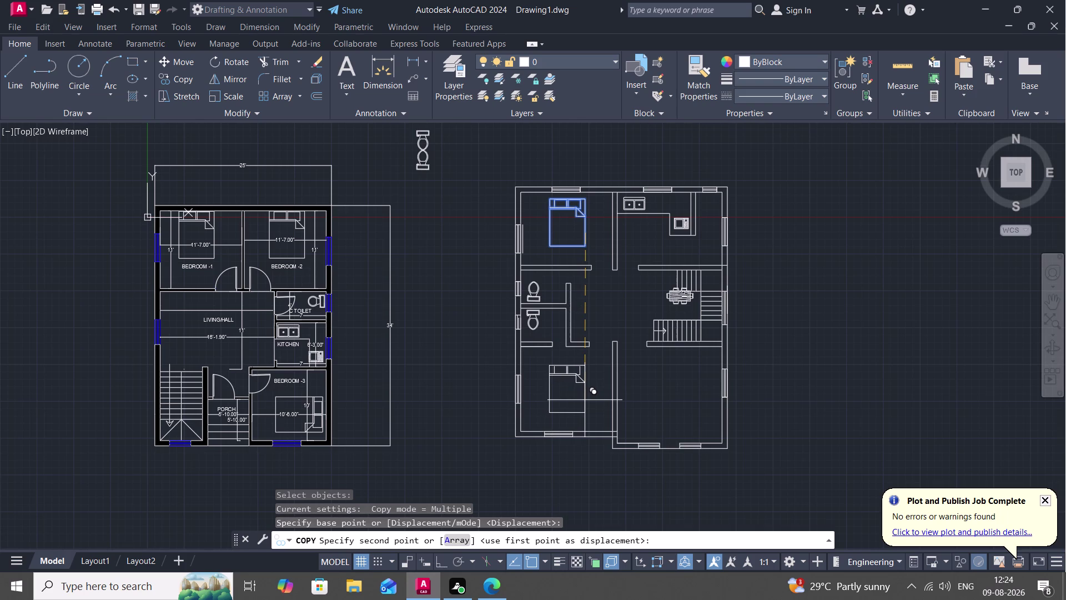
click(584, 400)
key(Escape)
Rotate the bed about its corner so the pillows face the bottom wall.
text(R)
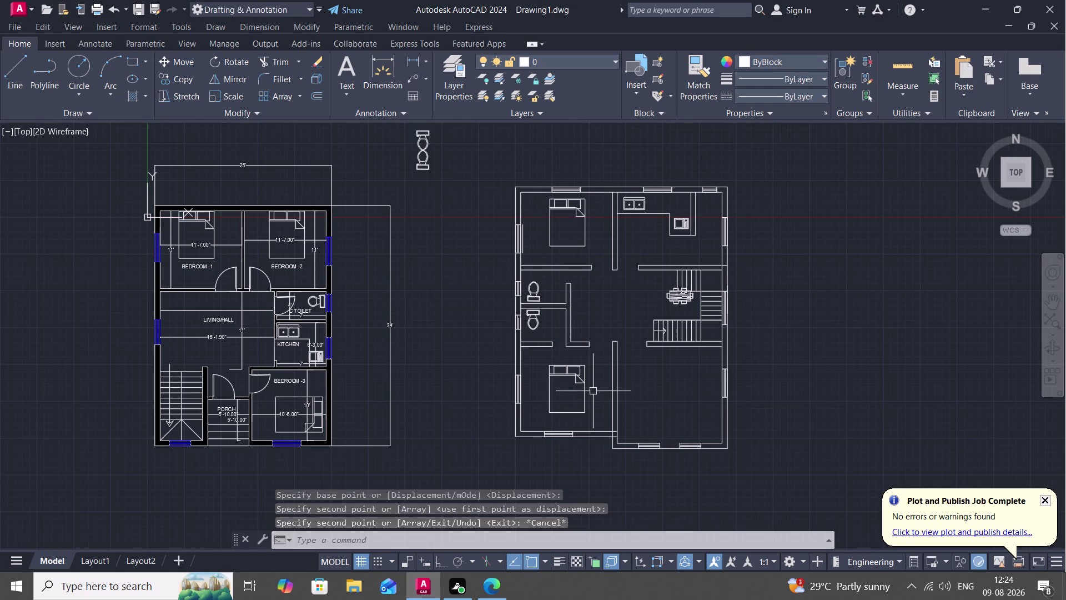
text(O)
key(space)
click(584, 367)
right_click(585, 367)
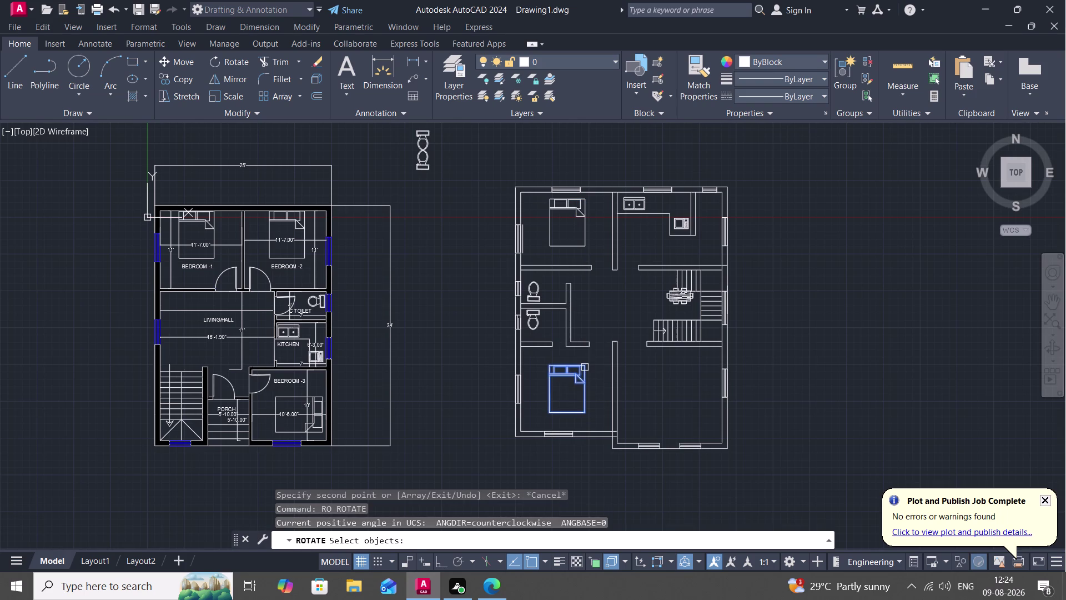
click(544, 366)
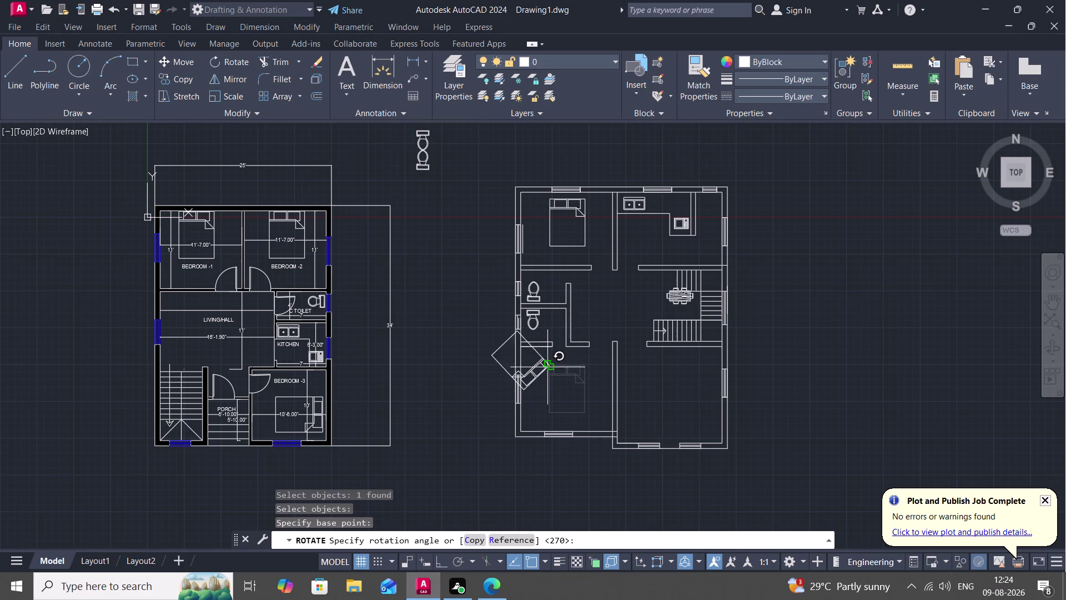
scroll(up, 3)
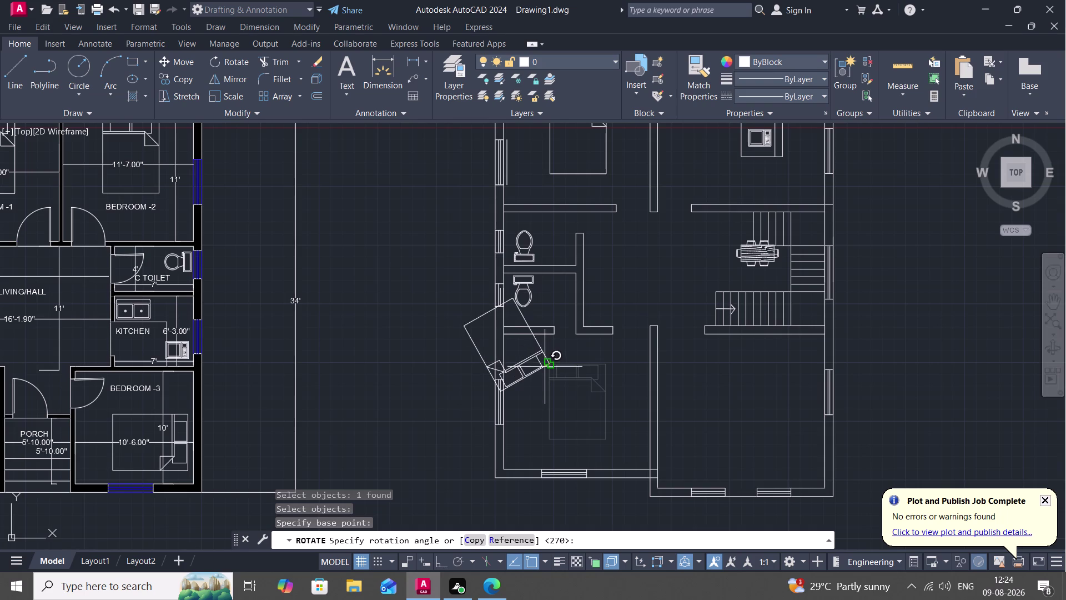
click(470, 363)
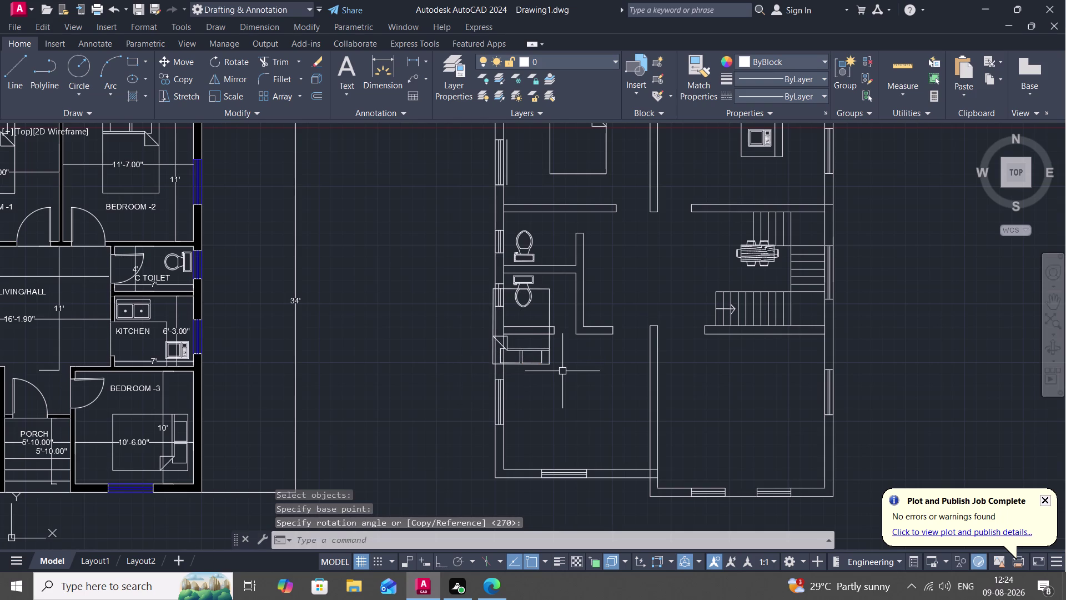
Move the rotated bed down into the lower part of the room.
text(M)
key(space)
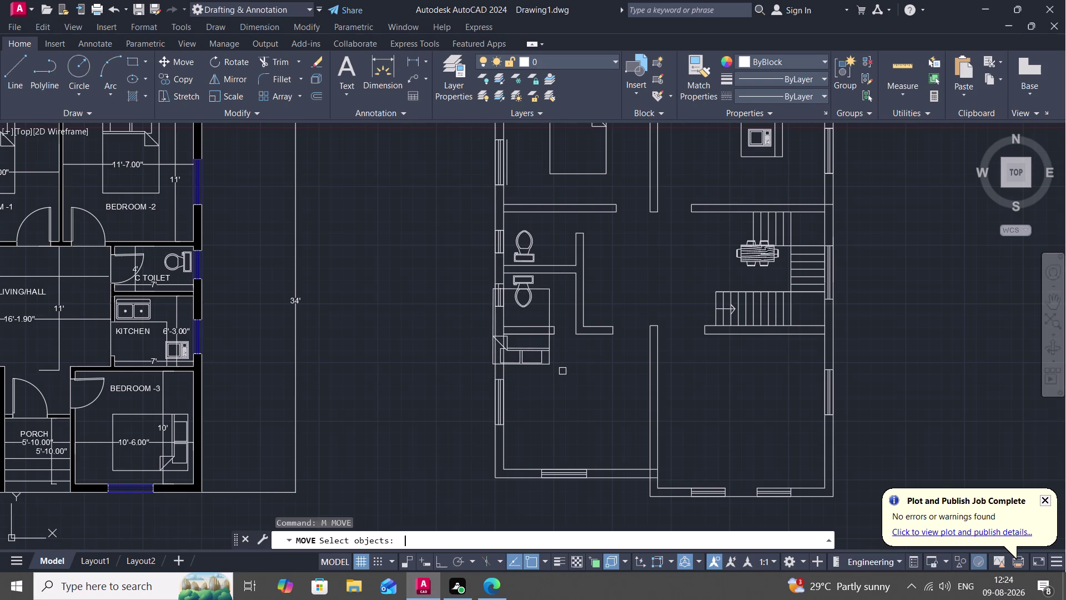
click(546, 363)
right_click(547, 363)
click(547, 363)
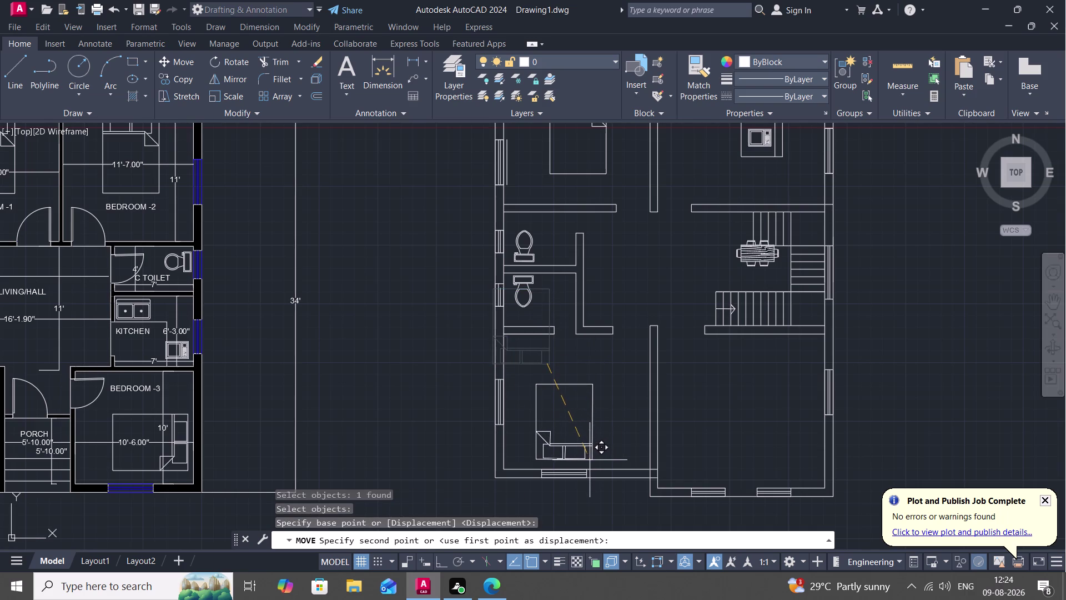
click(588, 461)
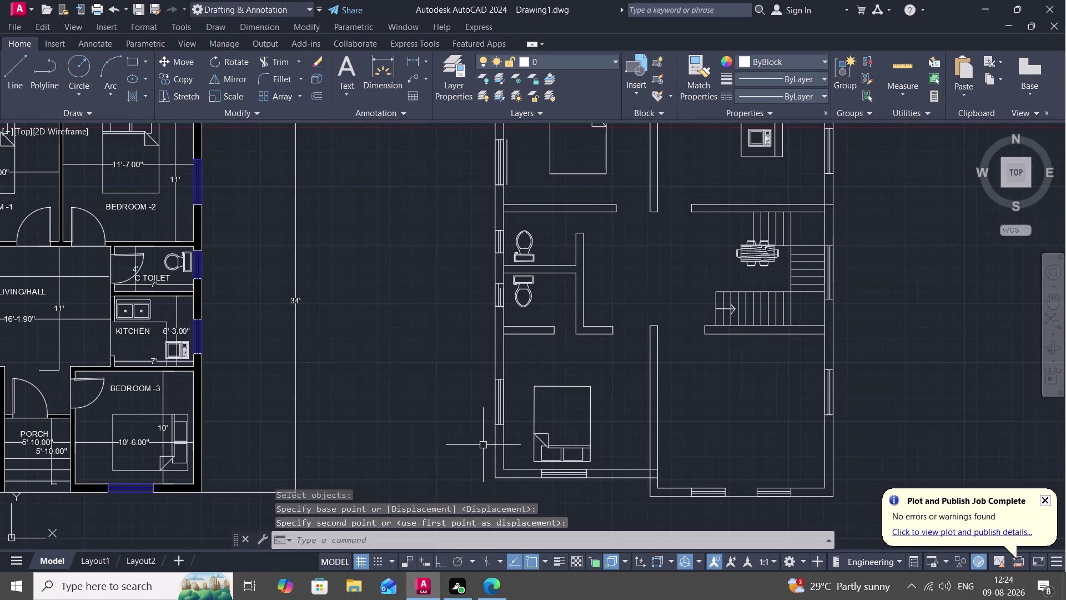
key(Escape)
scroll(down, 3)
scroll(down, 3)
middle_drag(312, 370, 376, 340)
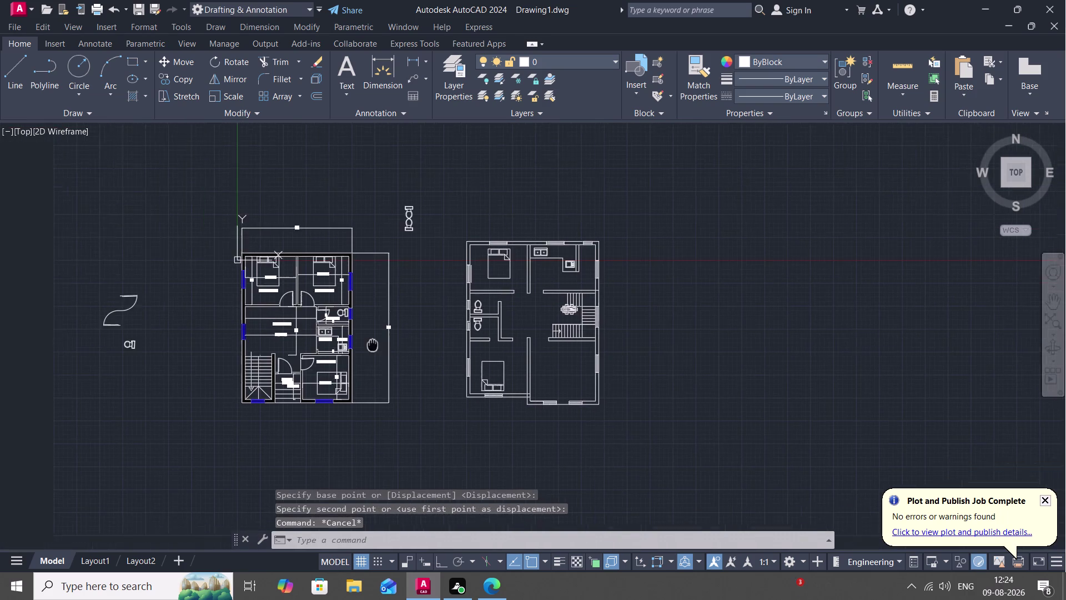
Move the sofa from the far left to just below the right plan's staircase.
scroll(down, 3)
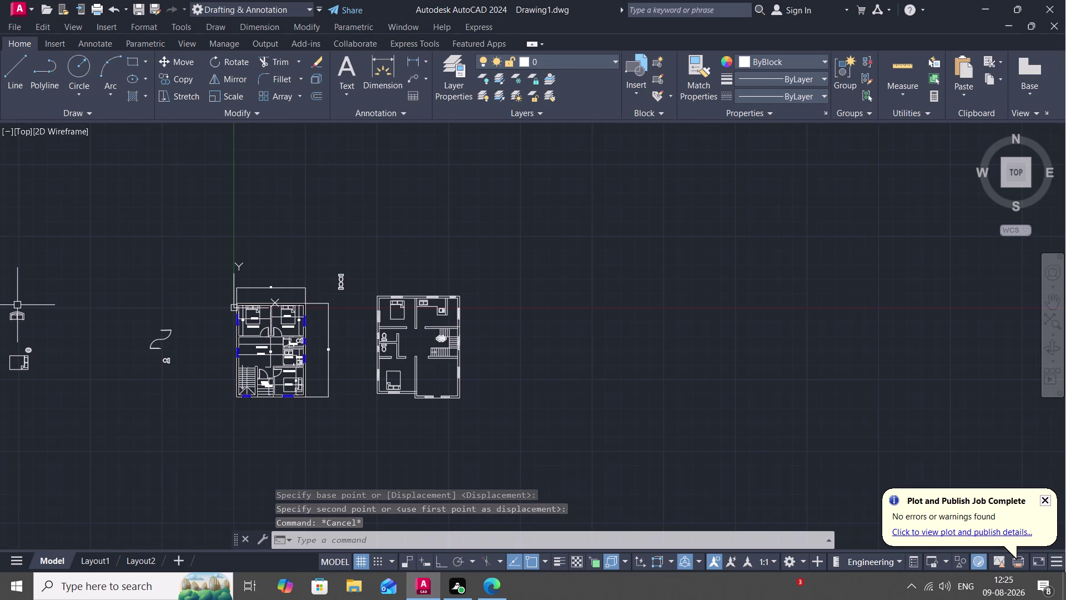
key(m)
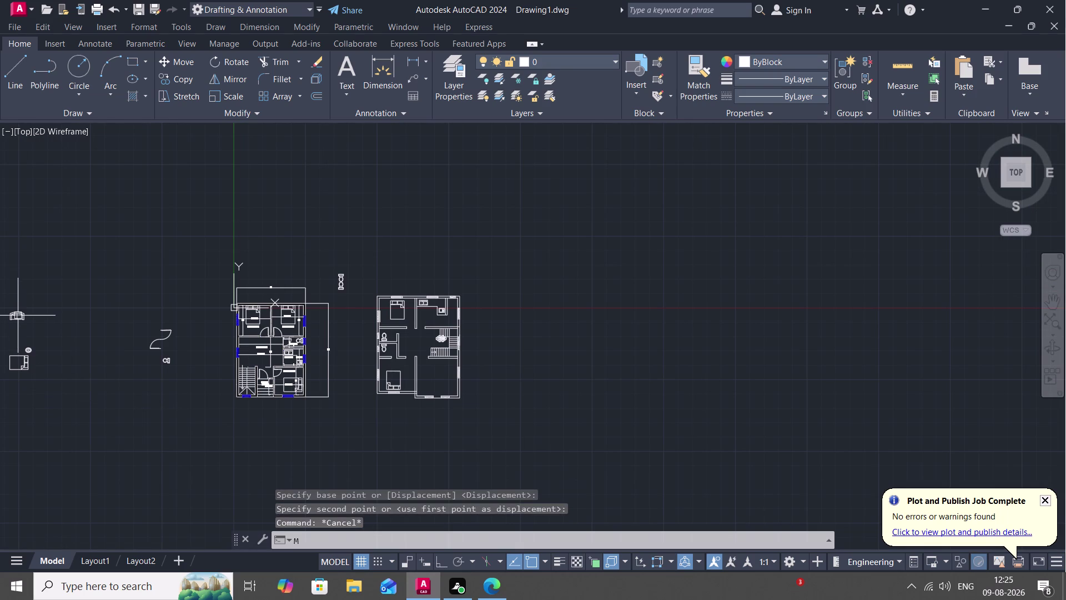
click(18, 316)
key(space)
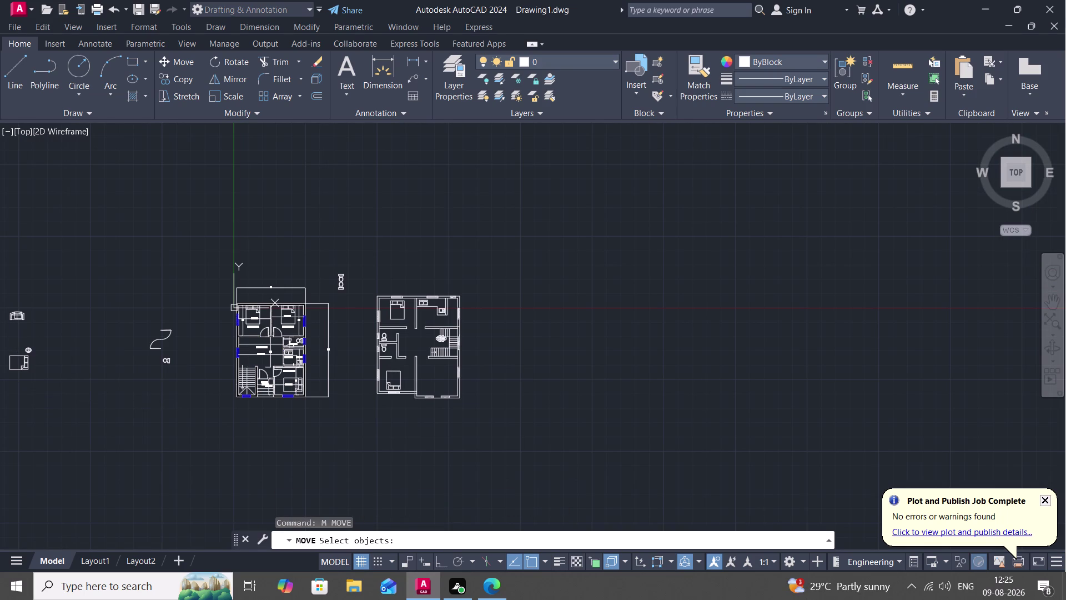
click(19, 316)
right_click(18, 316)
click(18, 316)
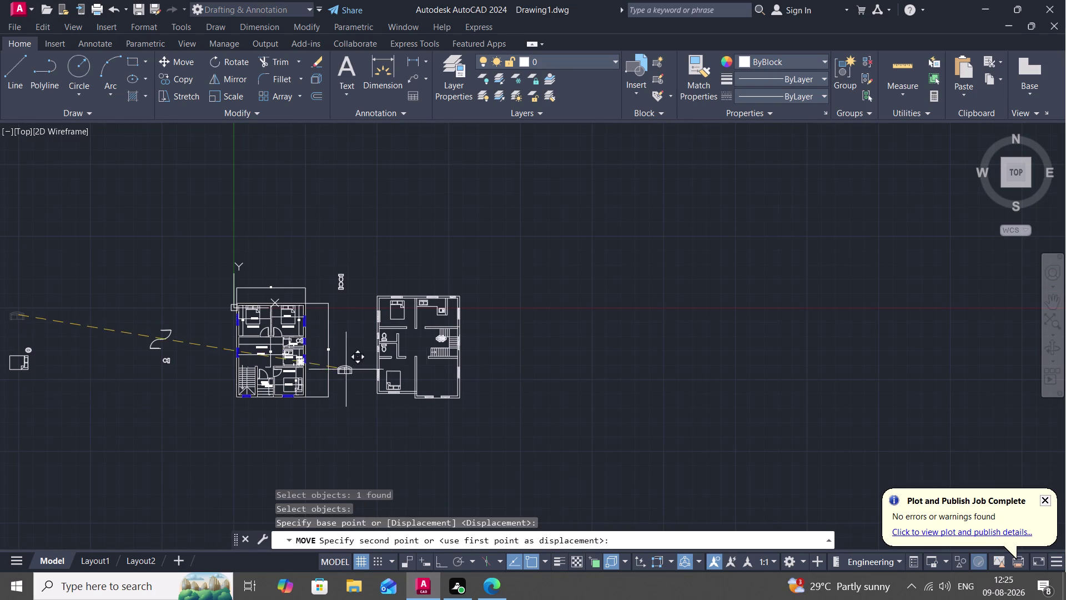
middle_drag(486, 393, 366, 409)
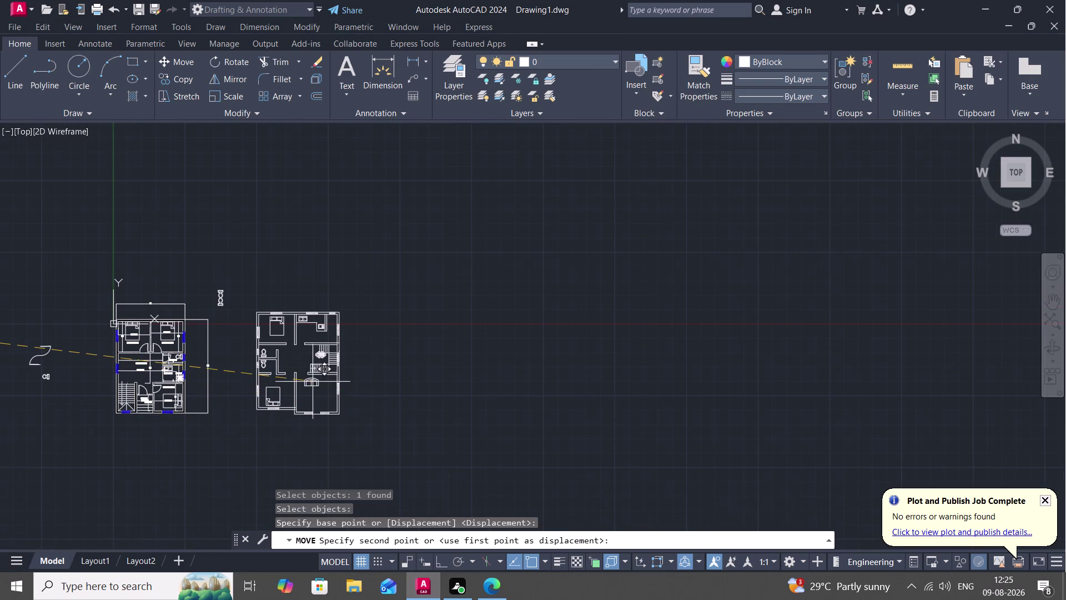
scroll(up, 3)
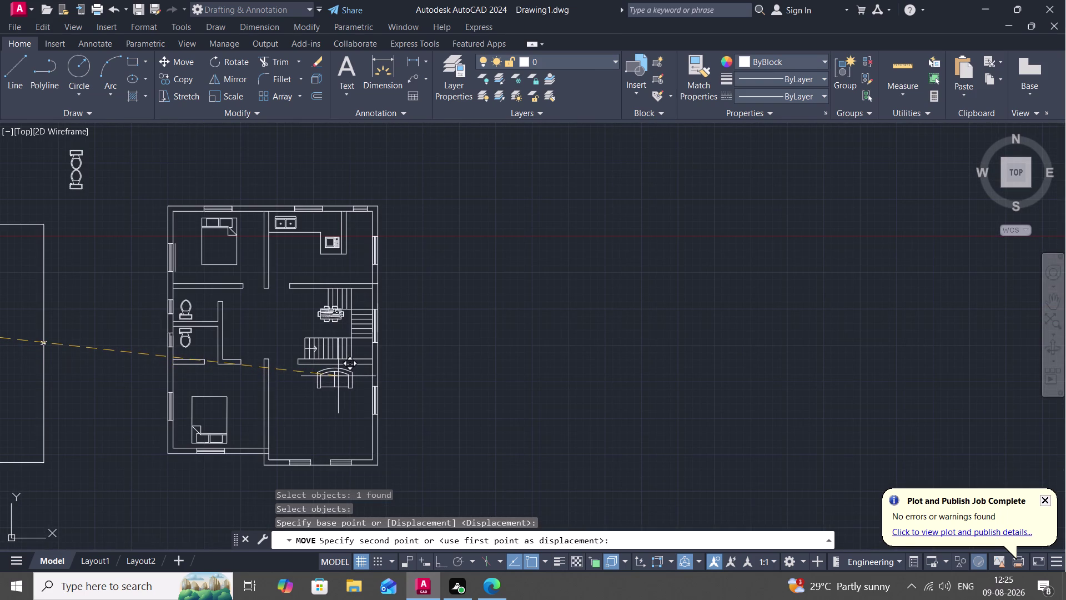
scroll(up, 3)
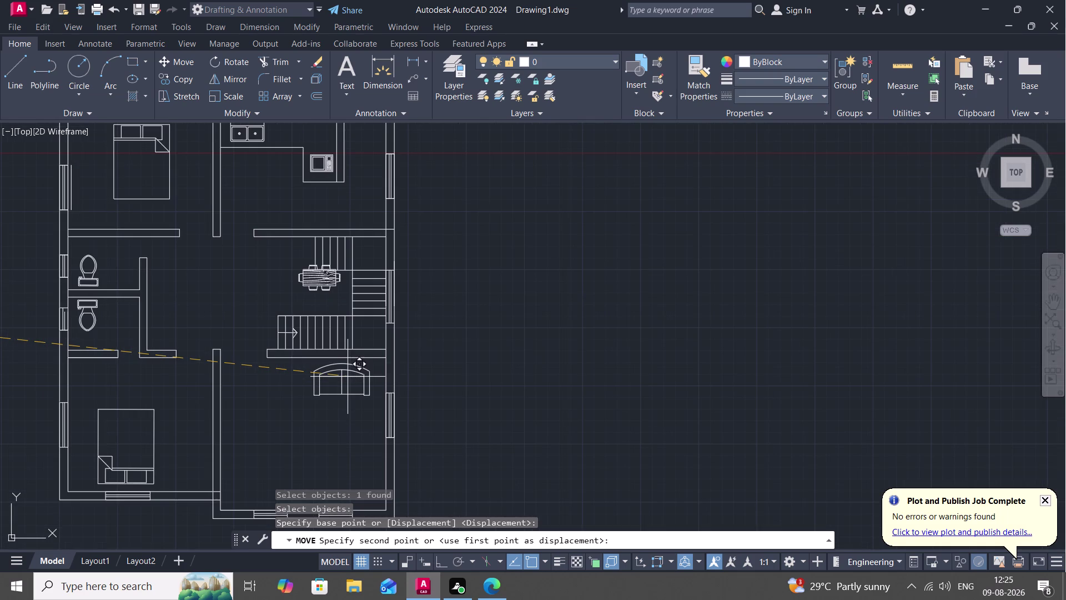
click(344, 377)
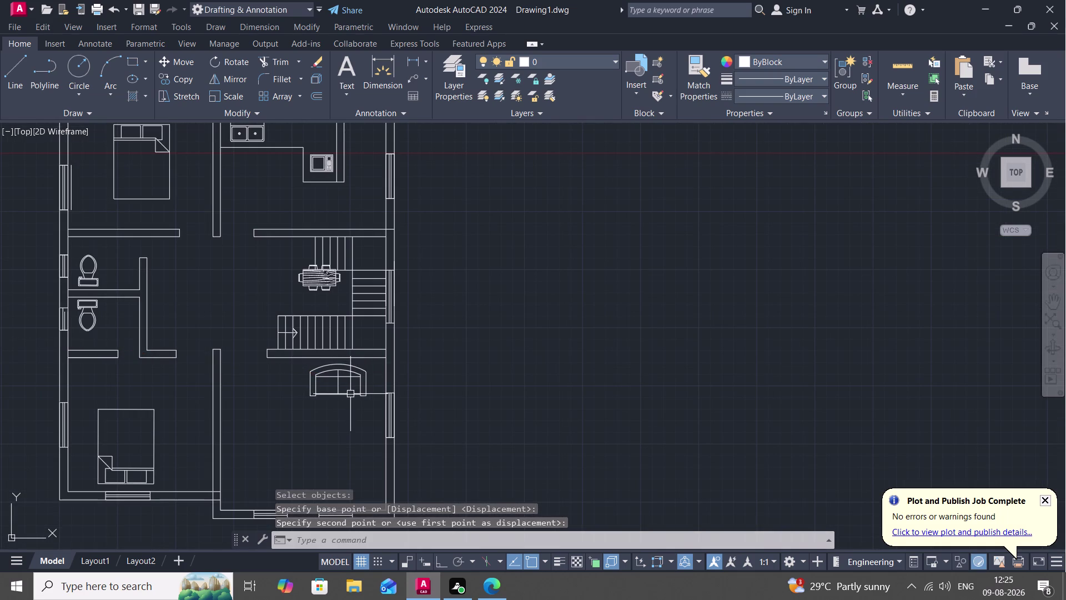
Scale the sofa down from its corner to fit the space.
text(SC)
key(space)
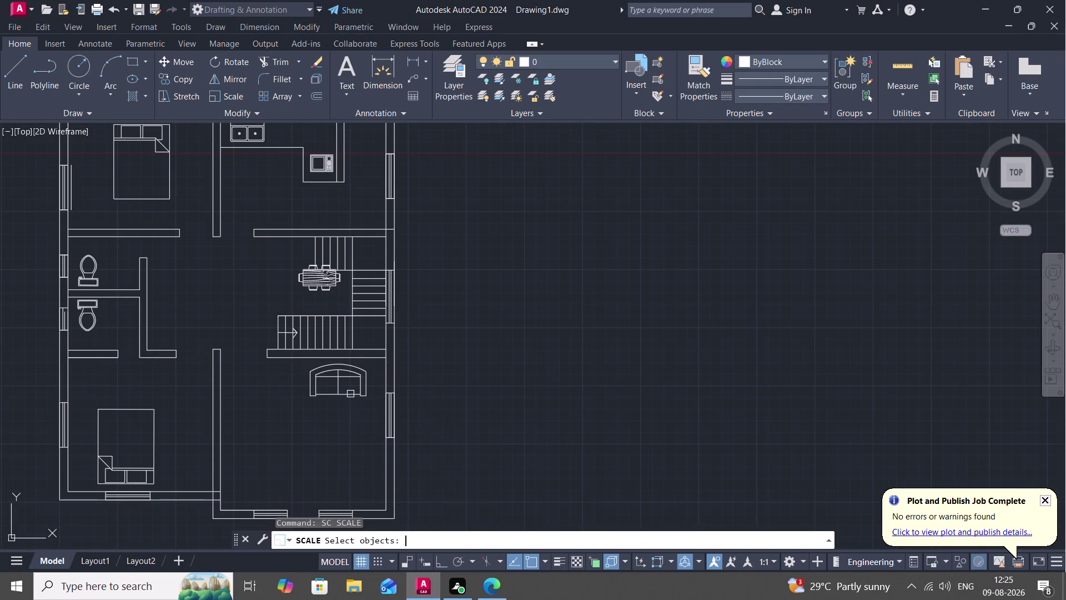
click(364, 373)
right_click(364, 372)
click(364, 372)
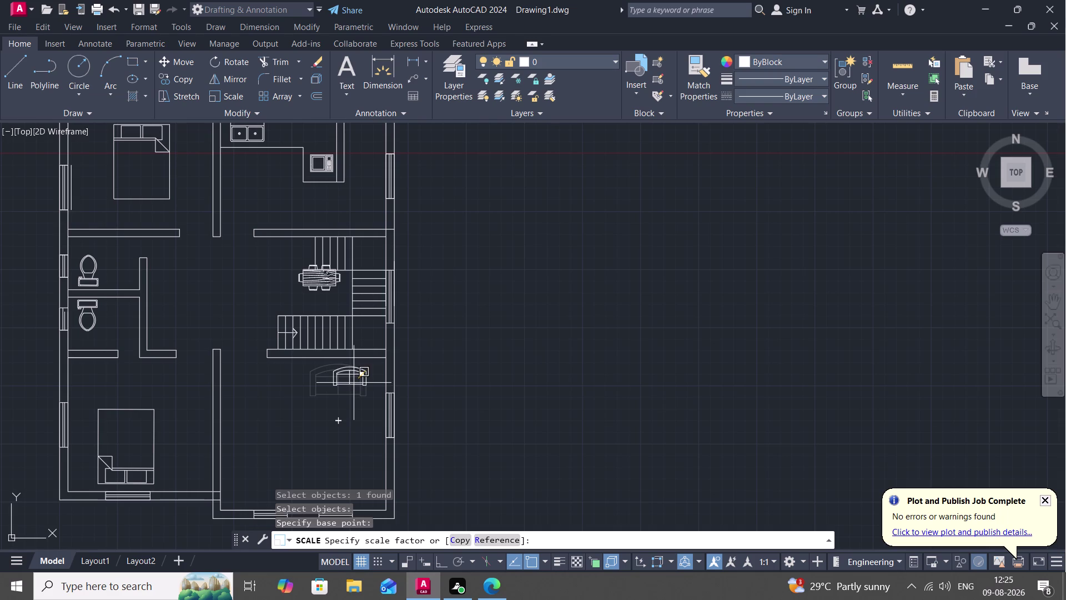
click(354, 383)
Copy the small sofa twice, once beside it and once lower near the right wall.
middle_drag(344, 417, 385, 406)
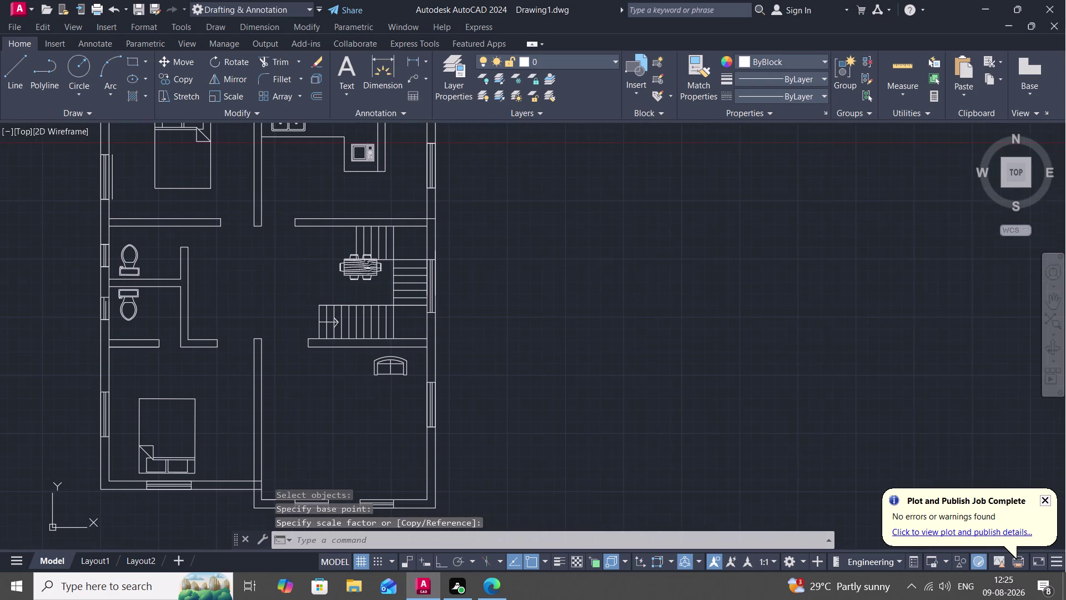
key(c)
key(o)
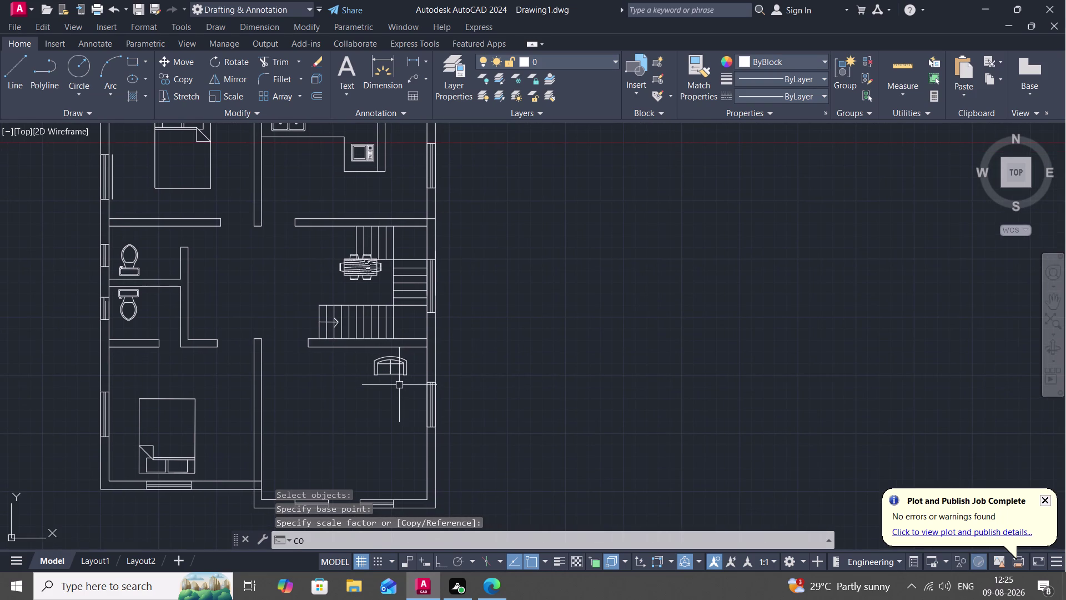
key(space)
click(374, 371)
right_click(374, 372)
click(374, 372)
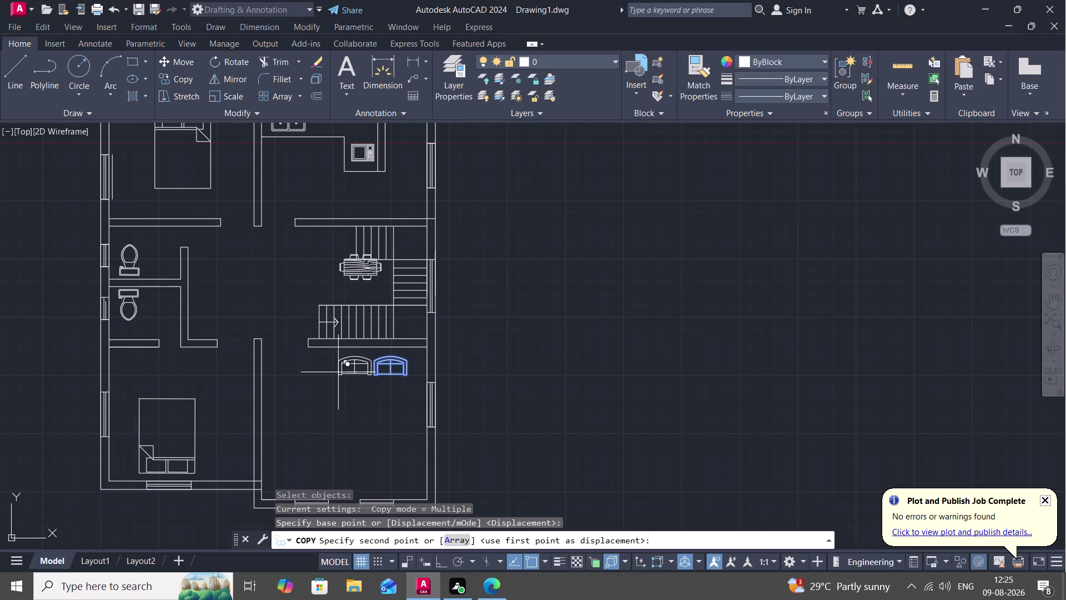
scroll(up, 3)
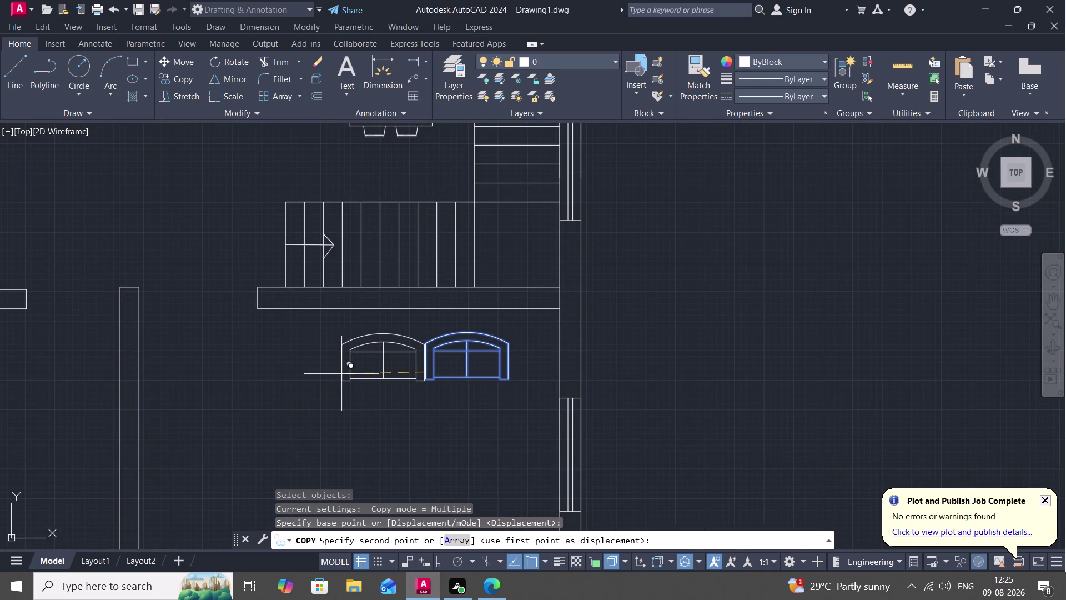
click(341, 374)
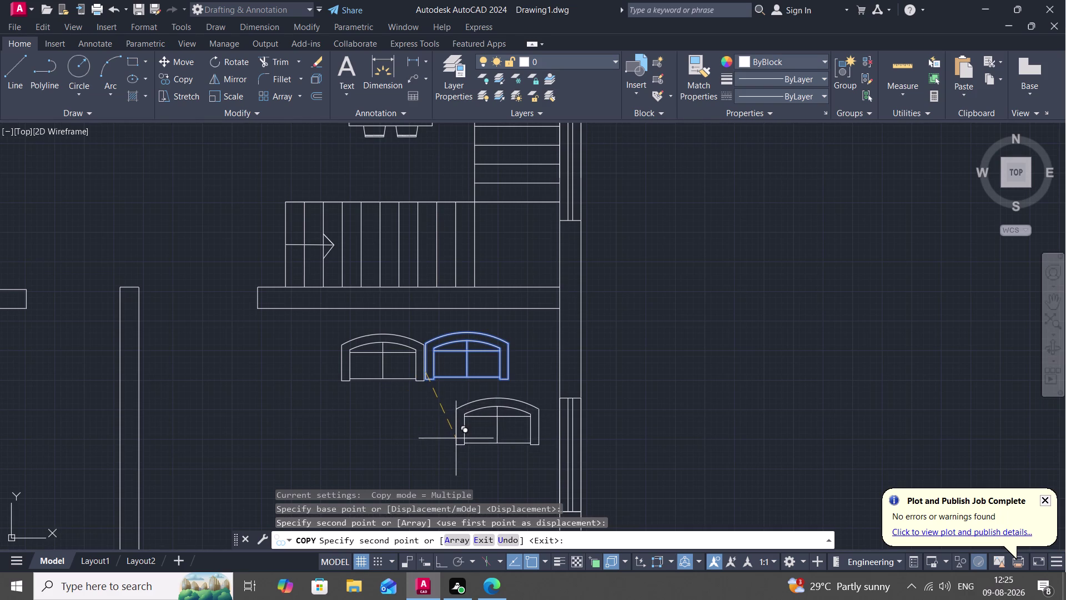
click(471, 436)
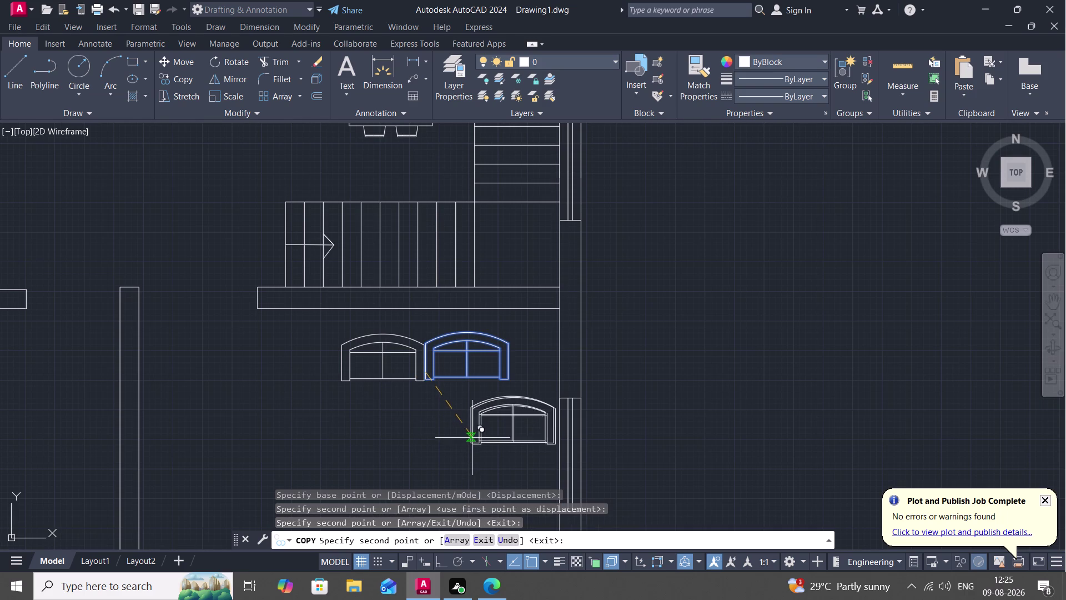
key(Escape)
Rotate the lower sofa copy so the armchair faces into the room.
text(RO)
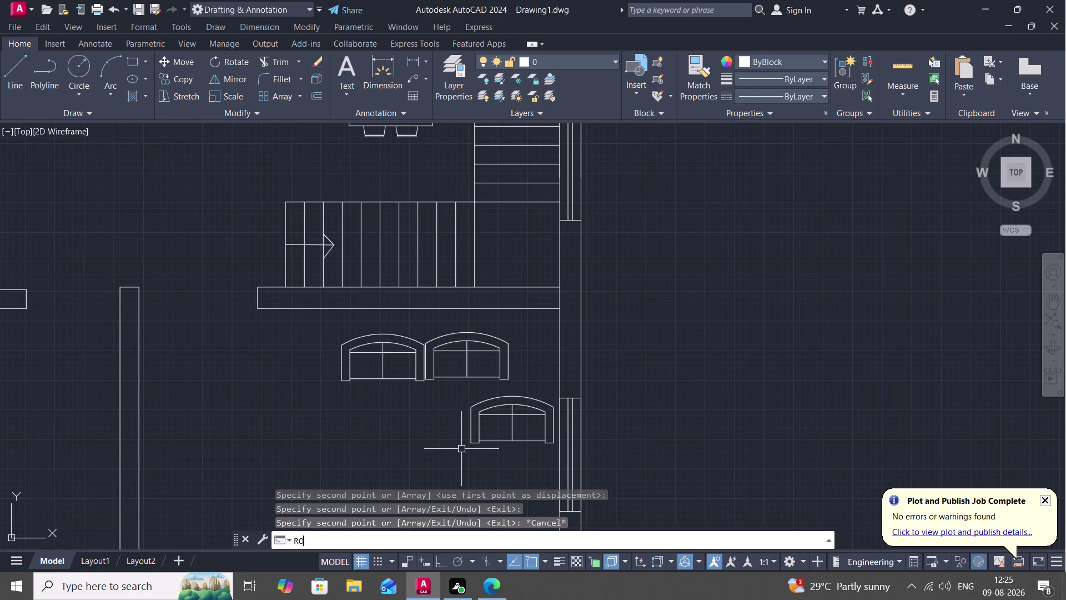
key(space)
click(472, 424)
right_click(473, 423)
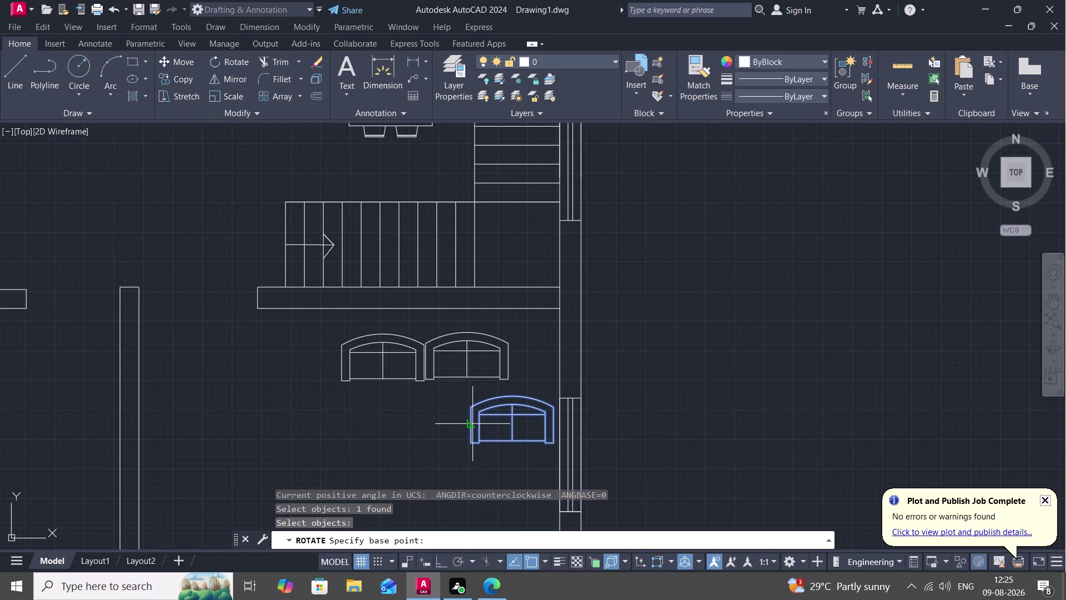
click(472, 423)
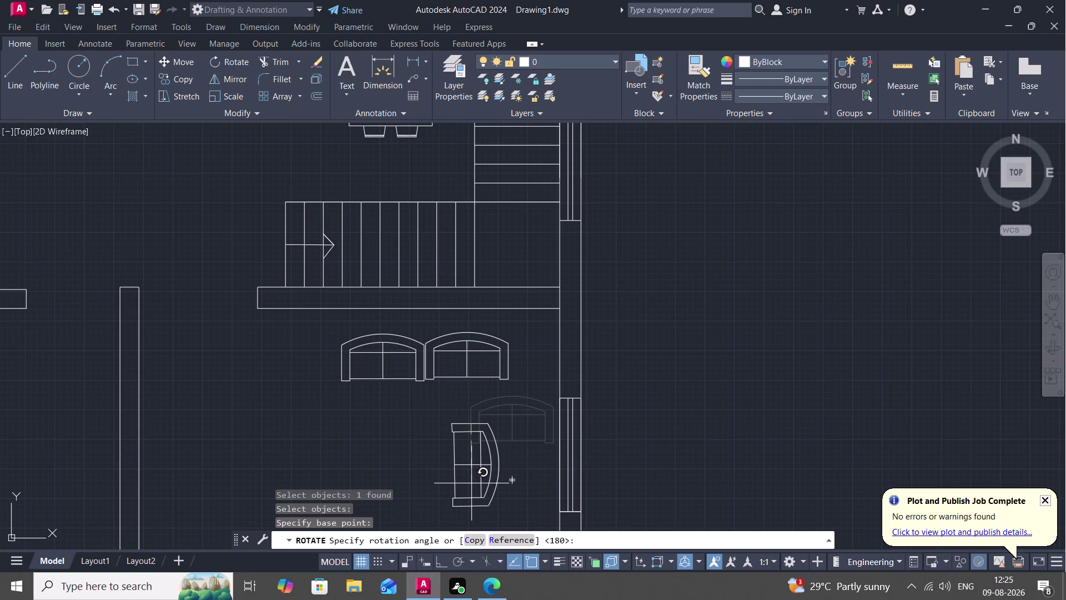
click(471, 486)
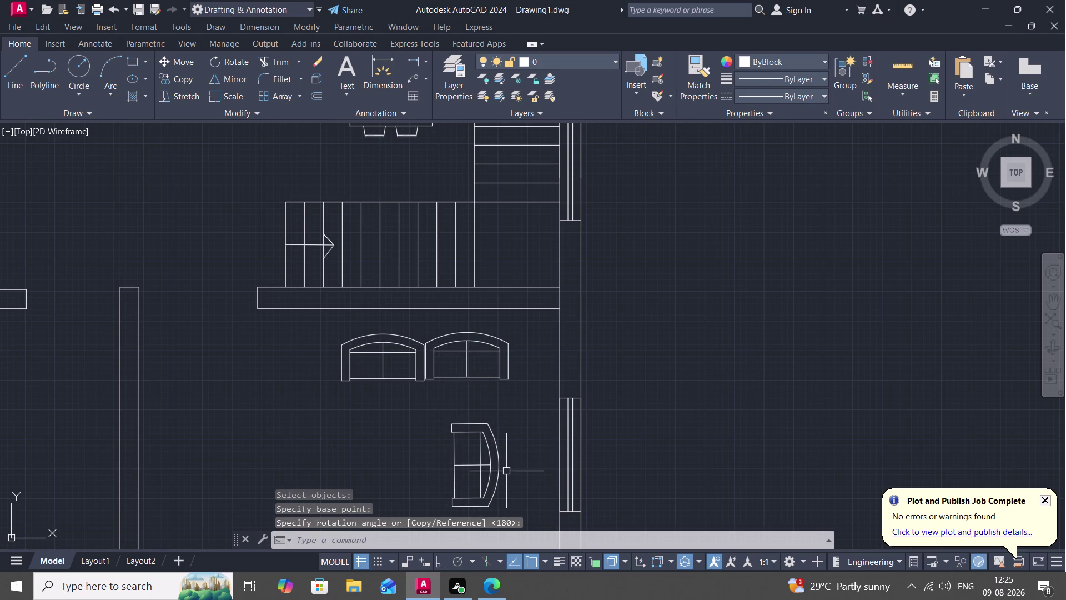
Move the rotated armchair to the right end of the sofa.
key(m)
key(space)
click(500, 464)
right_click(500, 464)
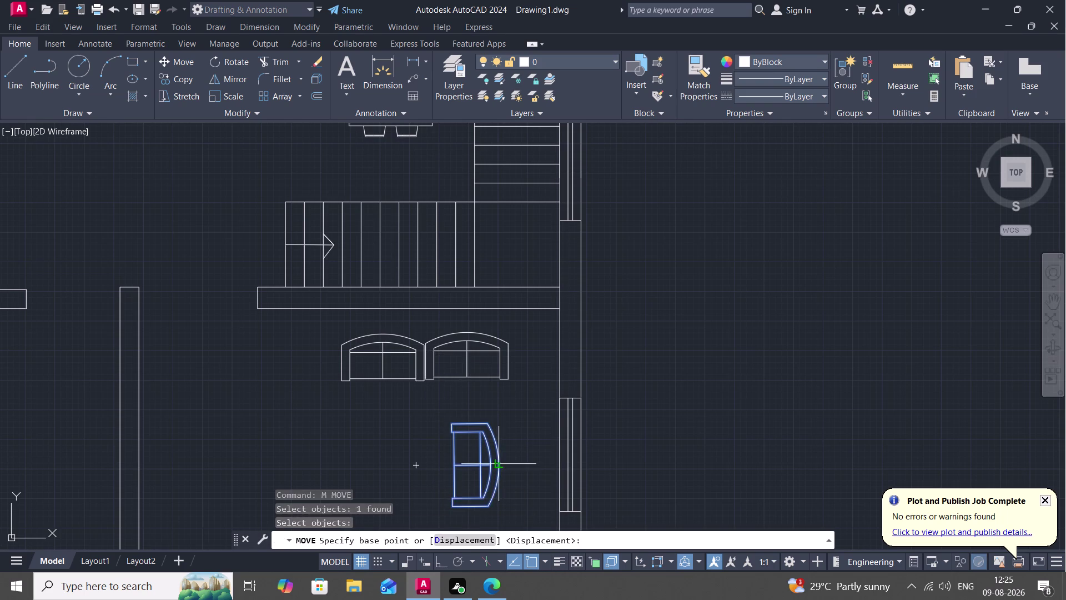
click(501, 463)
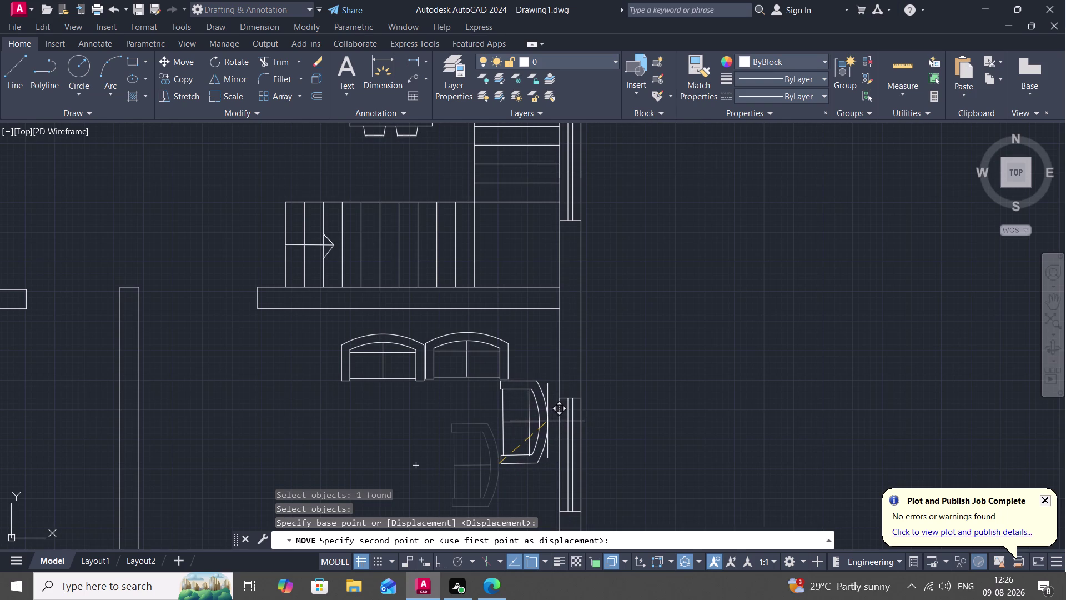
click(547, 420)
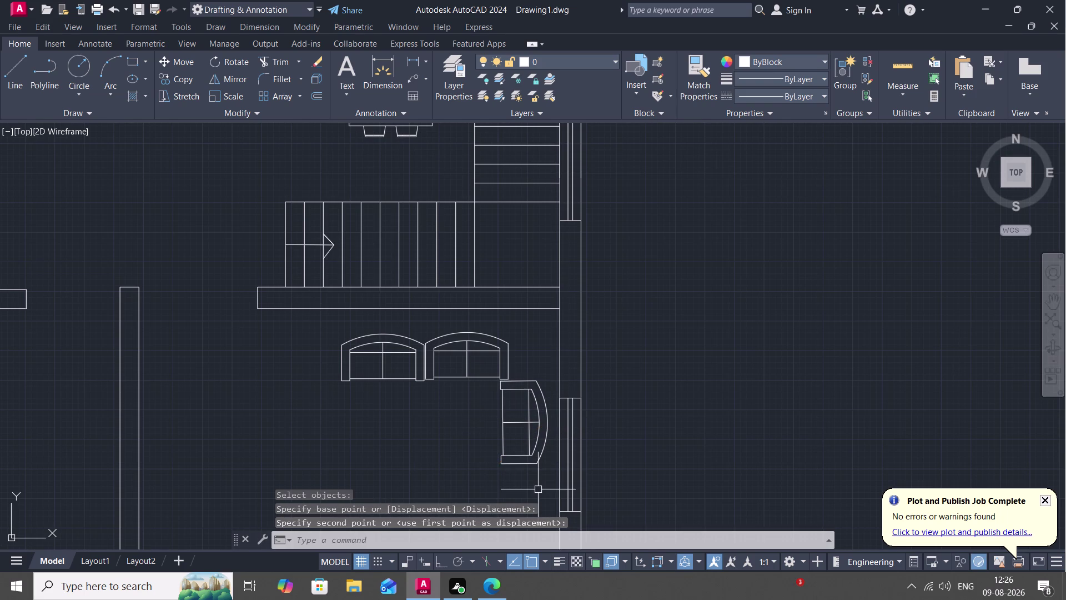
Copy the armchair below the first one to complete the L-shaped seating.
text(CO)
key(space)
click(518, 465)
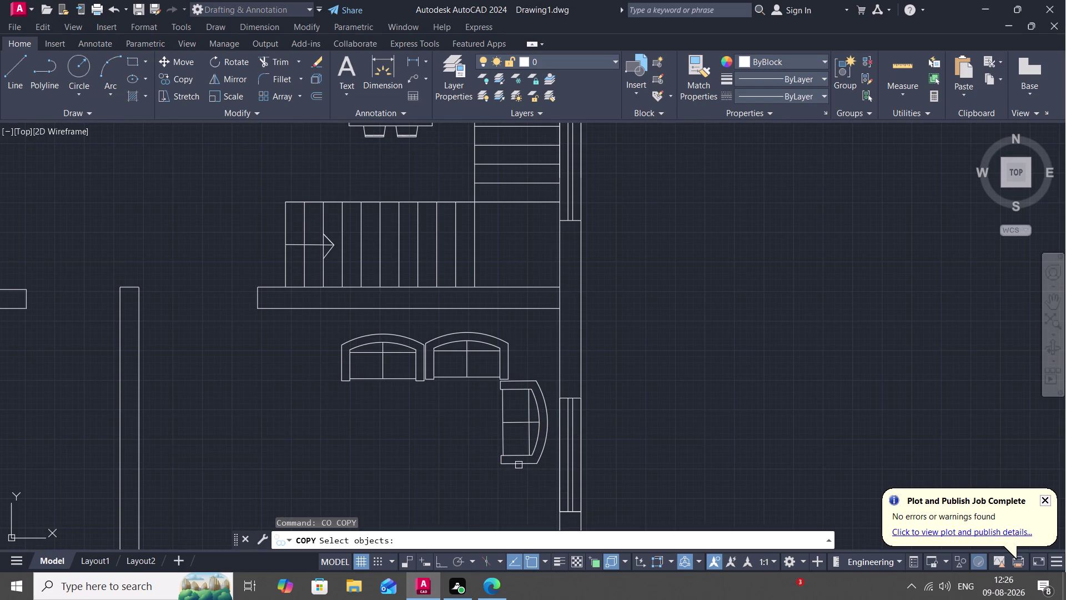
right_click(519, 465)
click(518, 465)
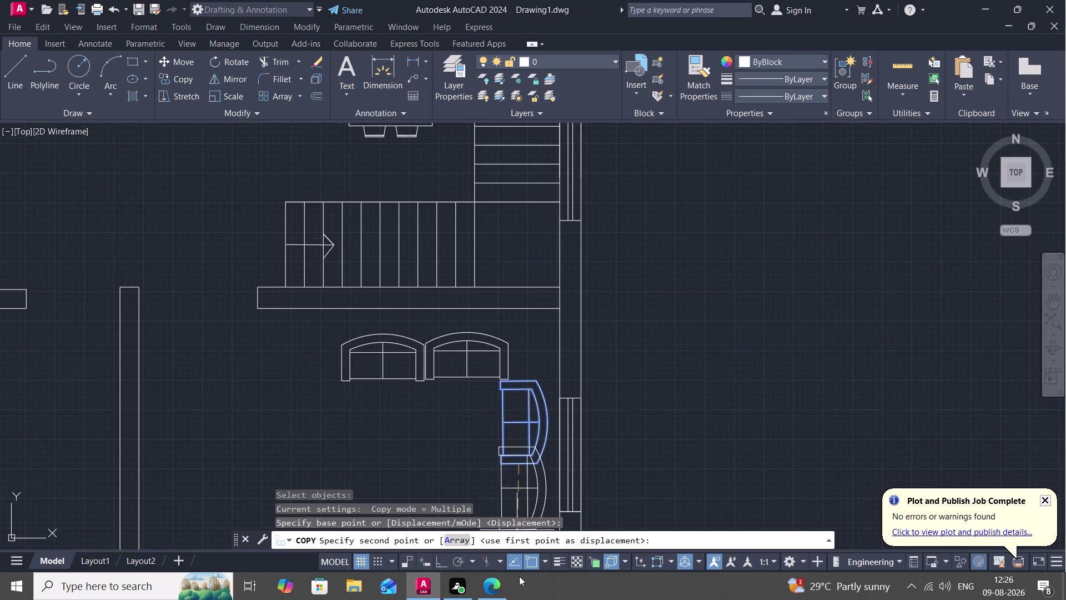
middle_drag(514, 505, 524, 296)
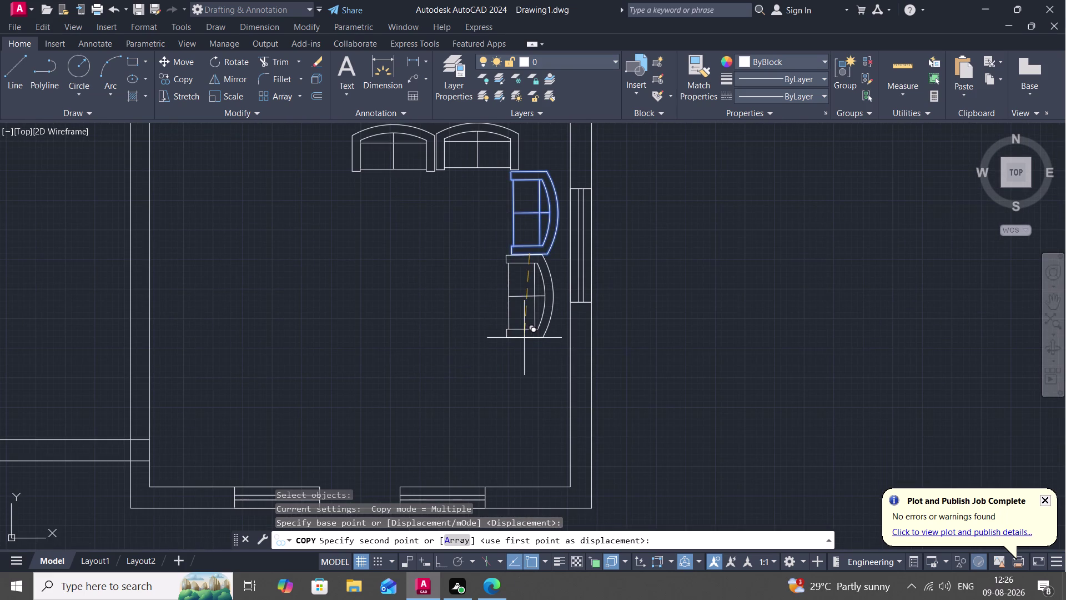
scroll(up, 3)
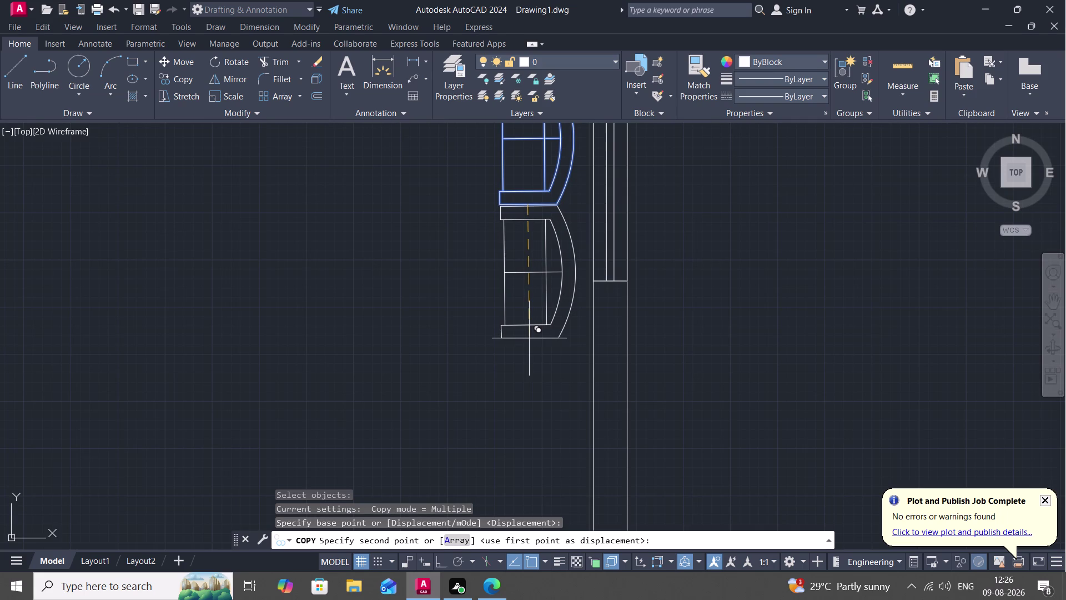
click(528, 340)
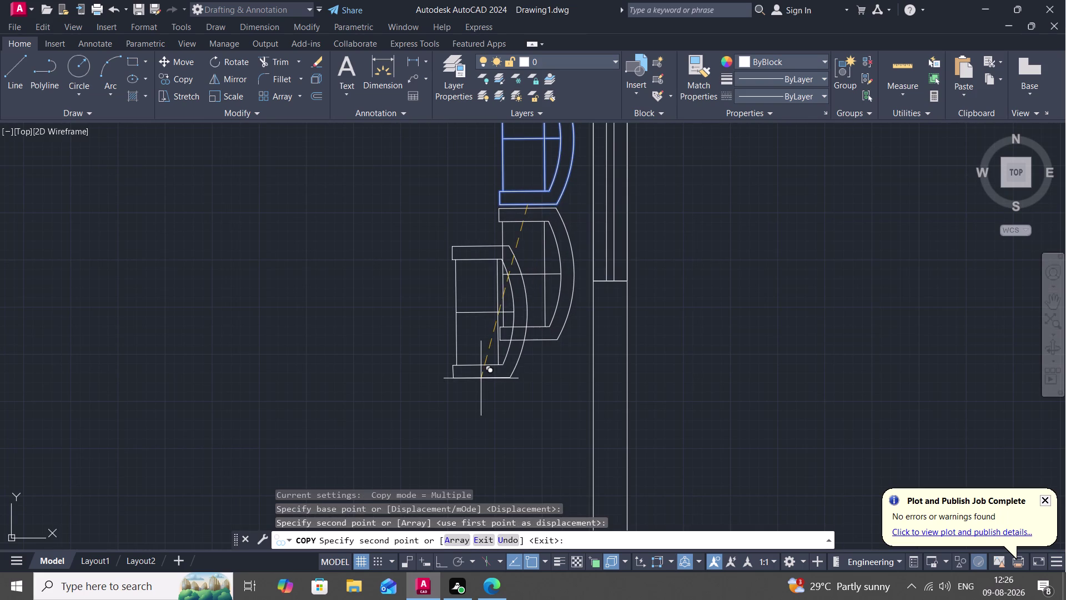
key(Escape)
middle_drag(467, 332, 500, 352)
scroll(down, 3)
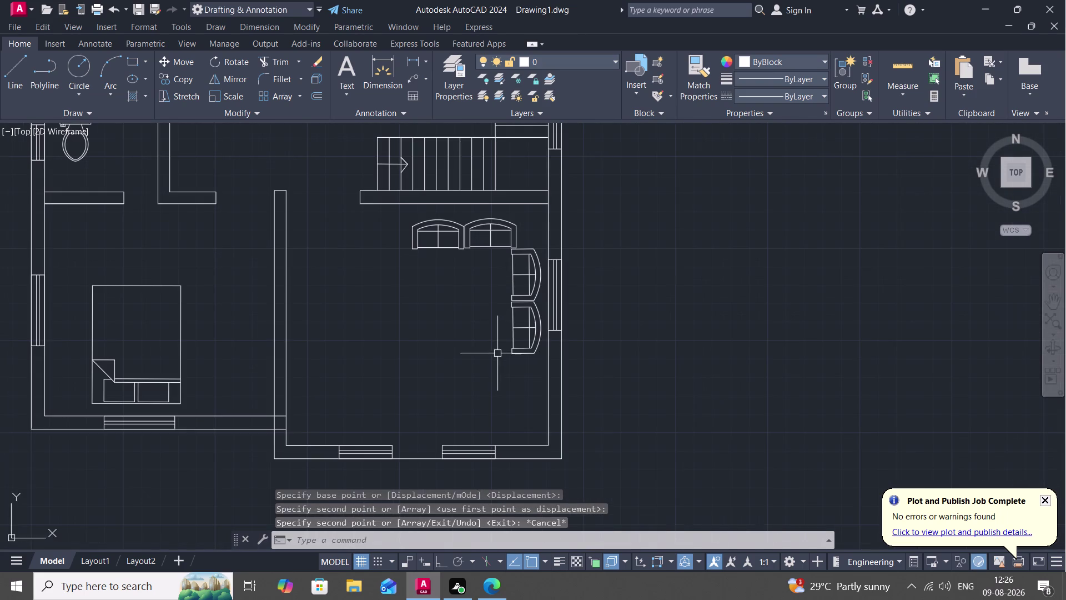
Draw the centre table rectangle in front of the L-shaped sofa.
scroll(down, 3)
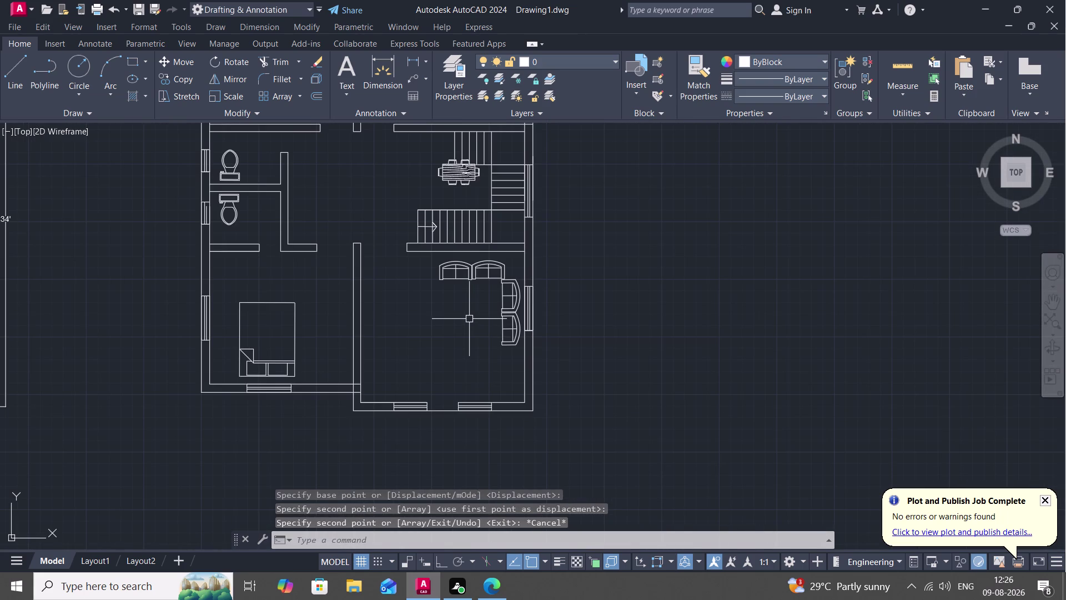
text(REC)
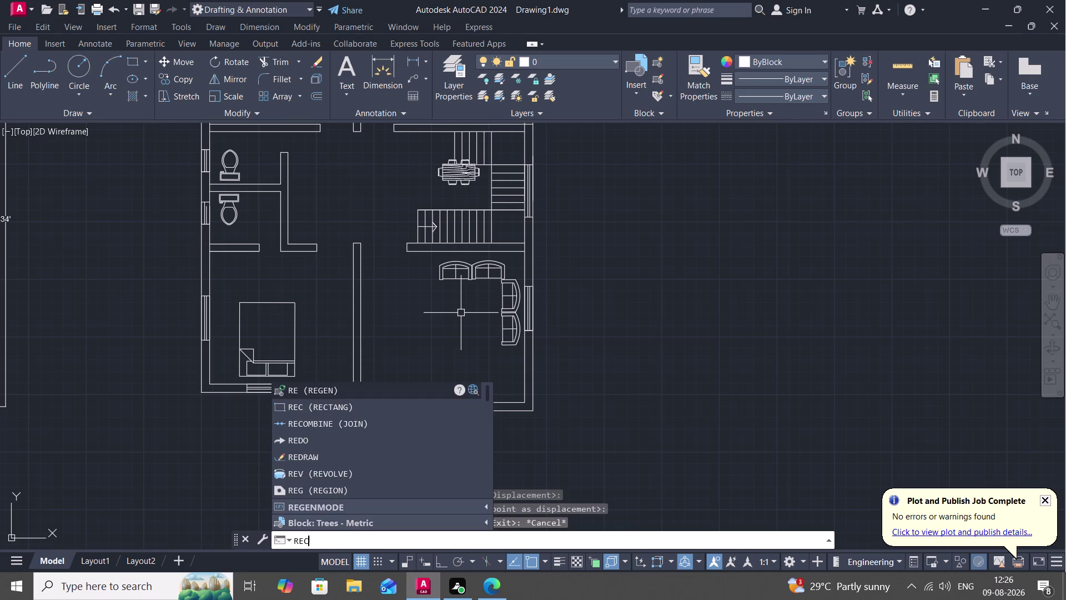
key(space)
click(463, 299)
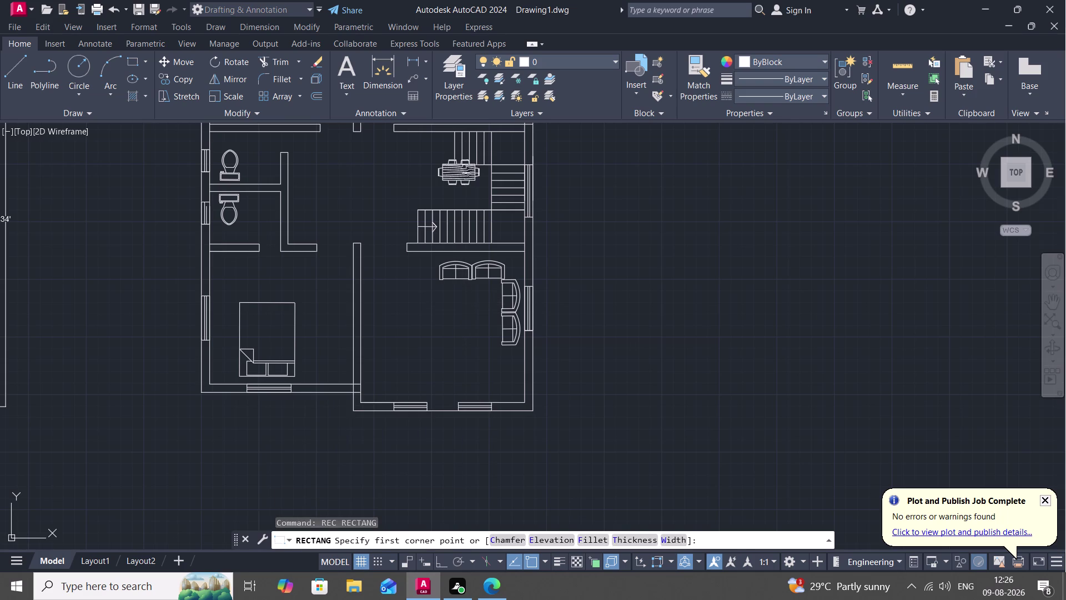
click(484, 331)
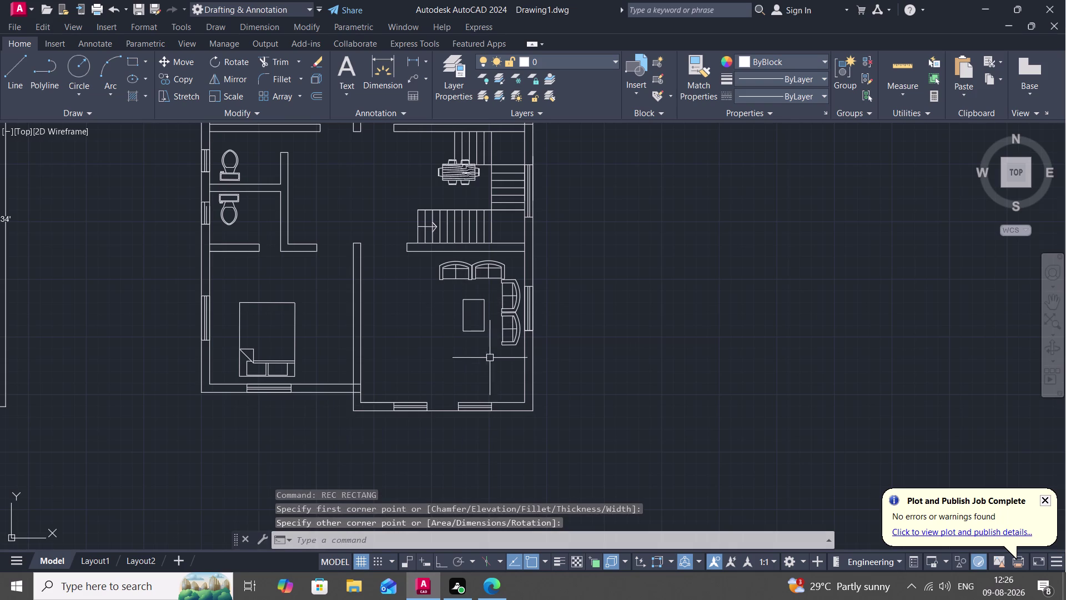
Offset the table outline 2" inward to form its inner border.
text(O)
key(space)
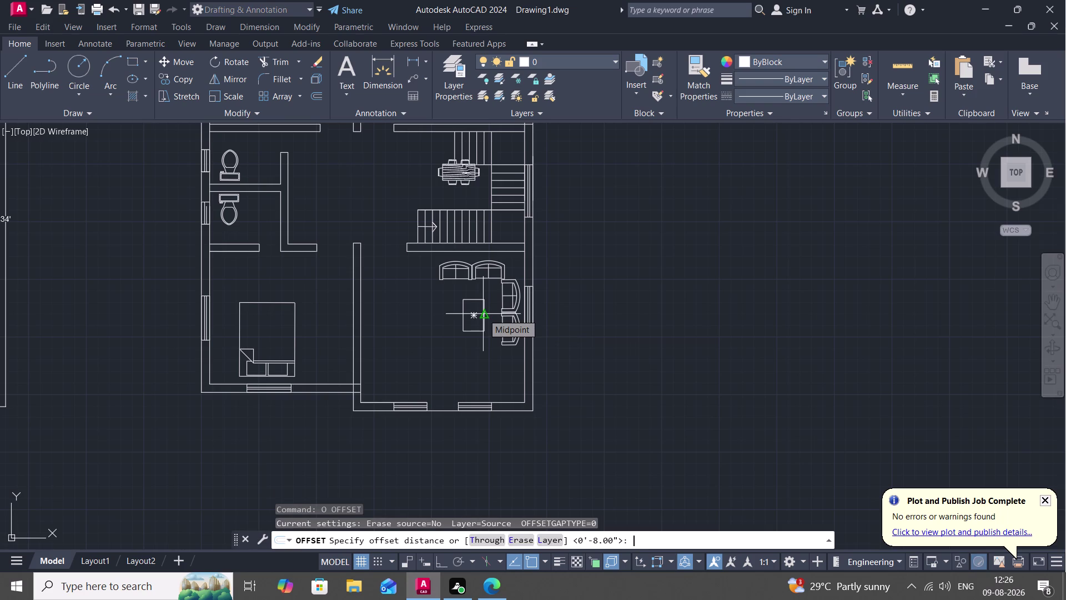
key(2)
text(")
key(space)
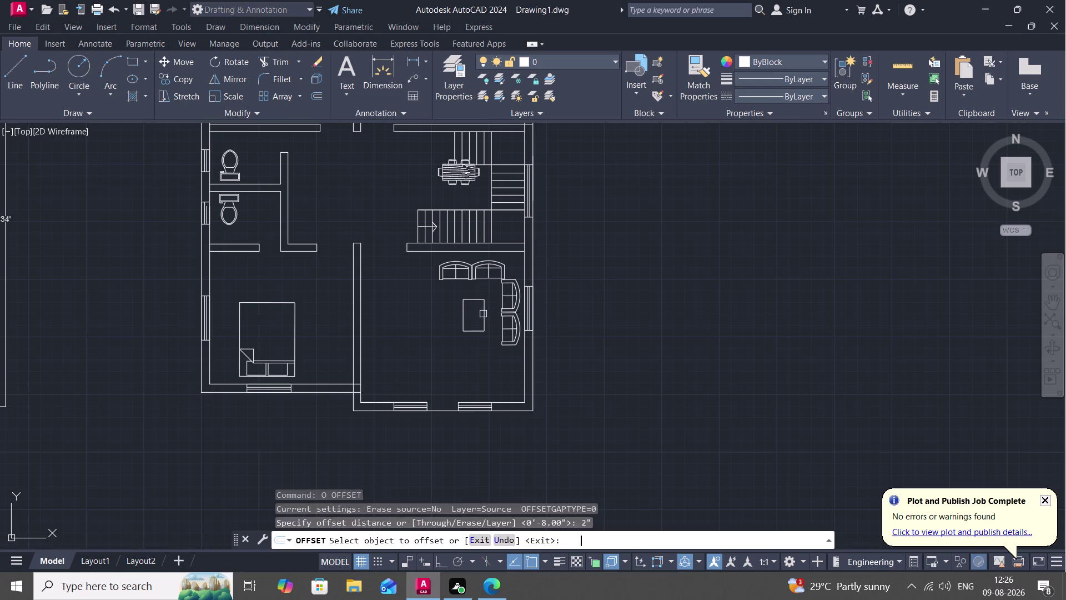
click(484, 316)
click(493, 322)
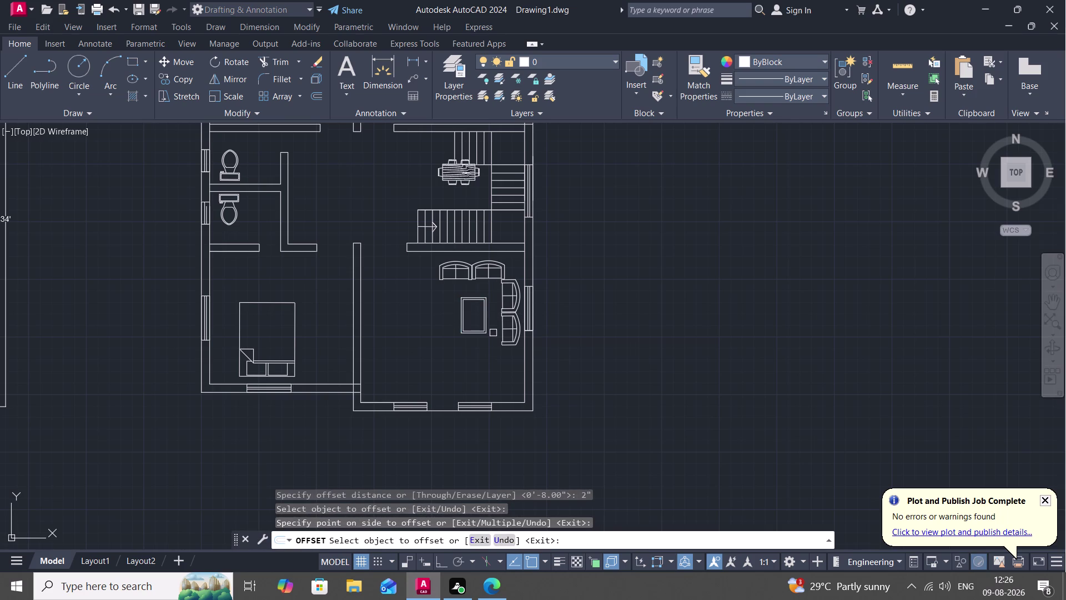
scroll(down, 3)
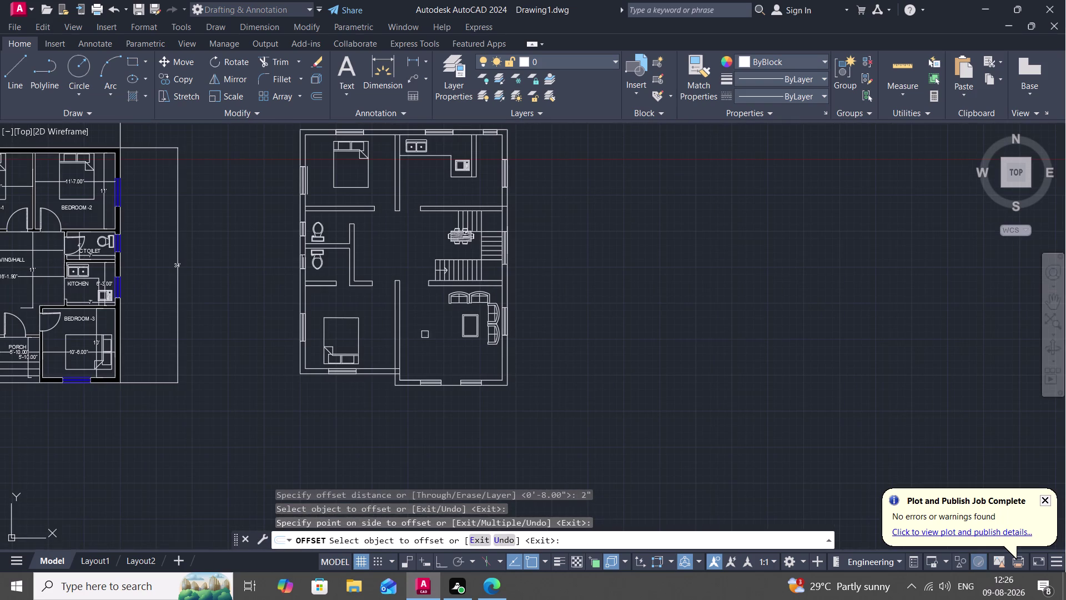
Fence-trim the overlapping wall lines at the bedroom and living-area wall junction.
middle_drag(393, 276, 393, 275)
middle_drag(393, 275, 450, 268)
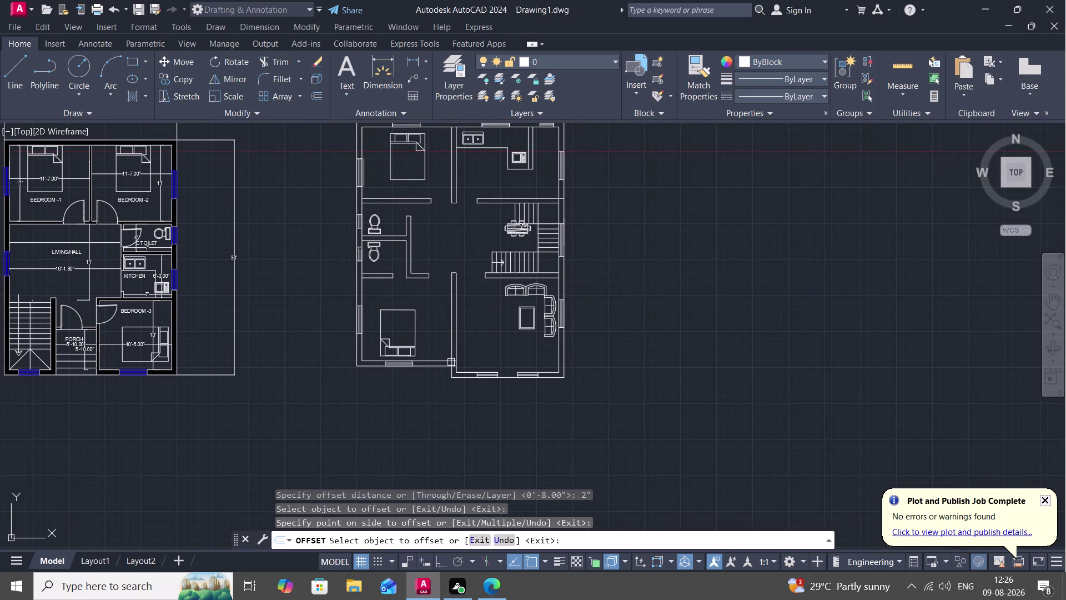
scroll(up, 3)
text(TR)
key(space)
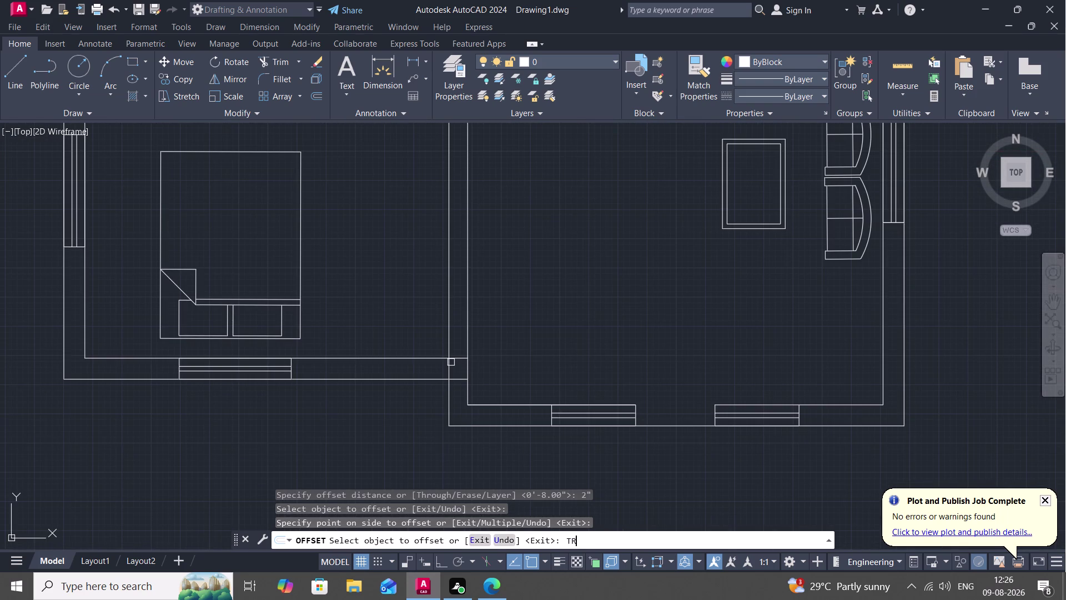
key(Escape)
text(TR)
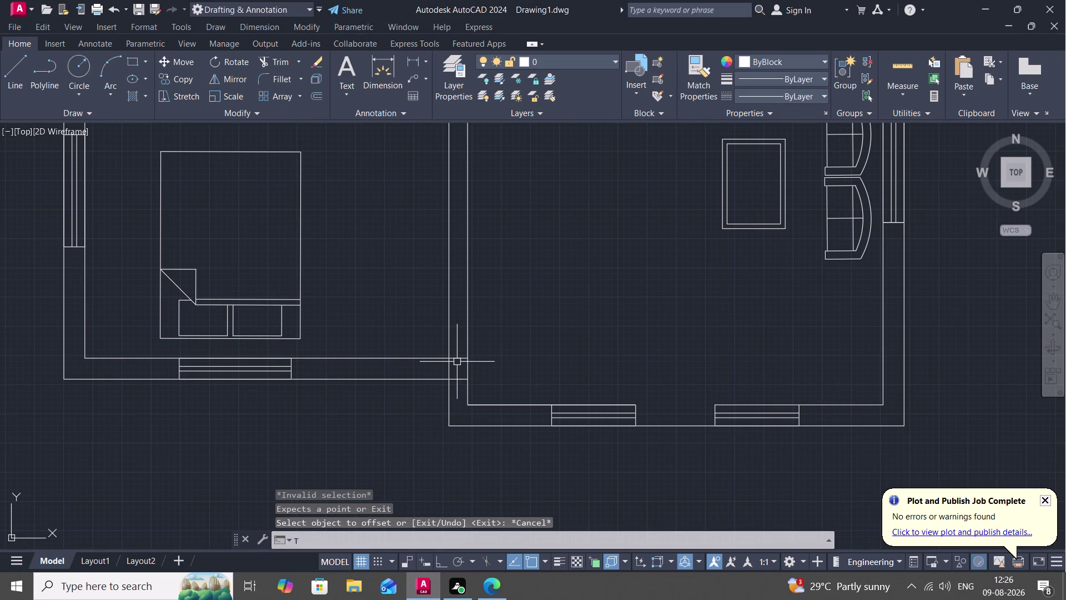
key(space)
click(457, 361)
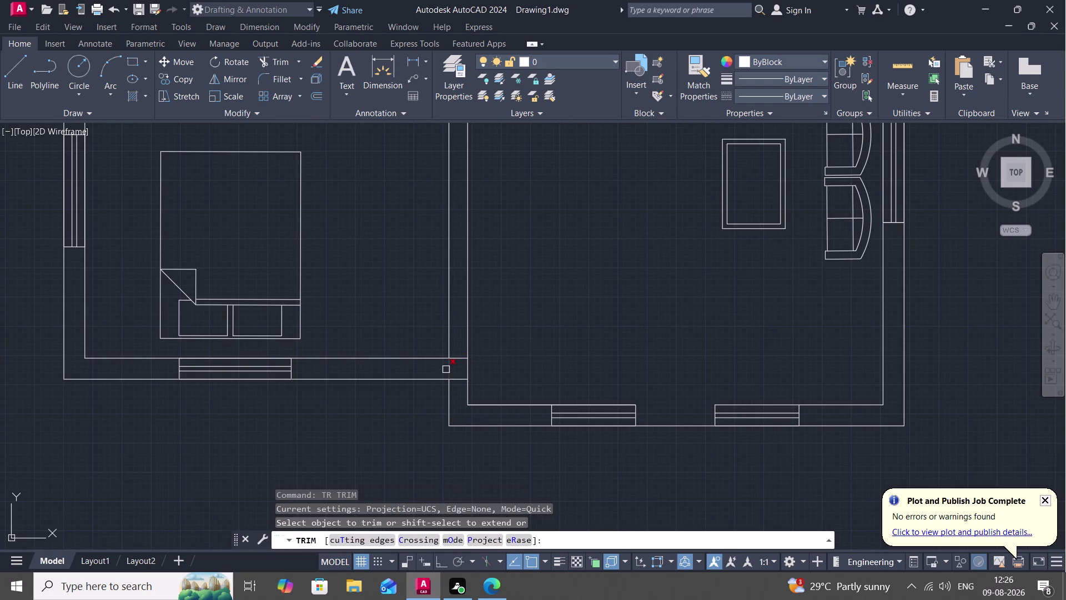
click(445, 369)
click(449, 367)
click(455, 357)
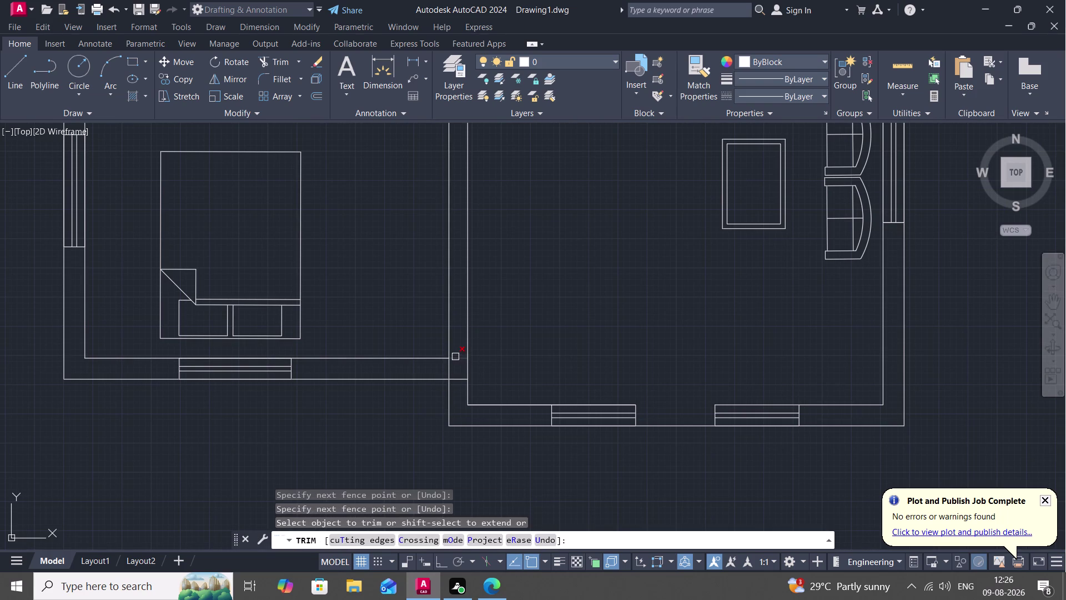
Trim away the two leftover wall line segments at the junction.
click(459, 379)
click(448, 371)
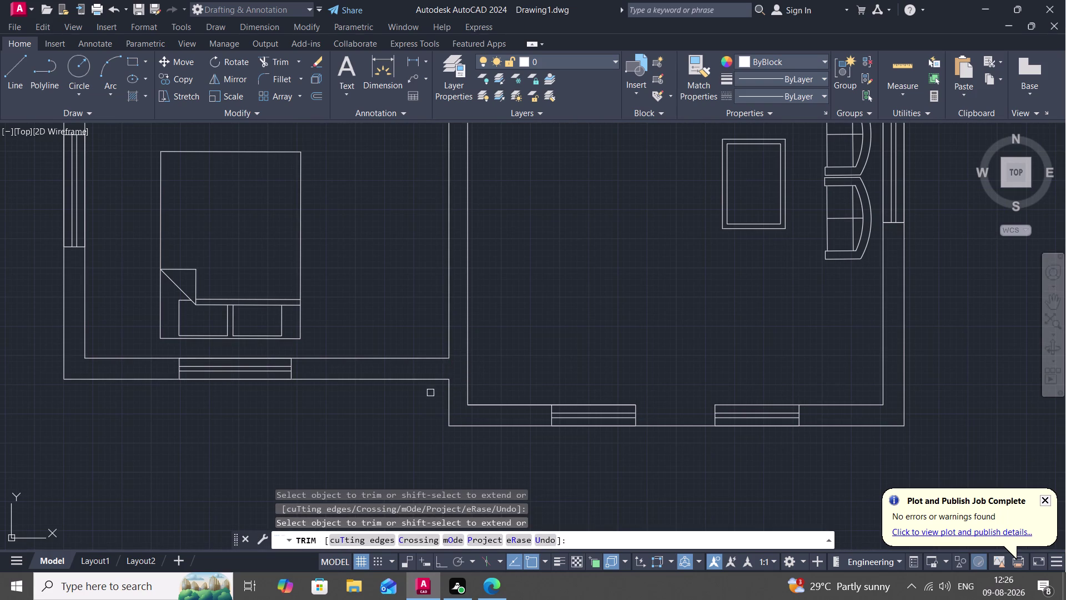
scroll(down, 3)
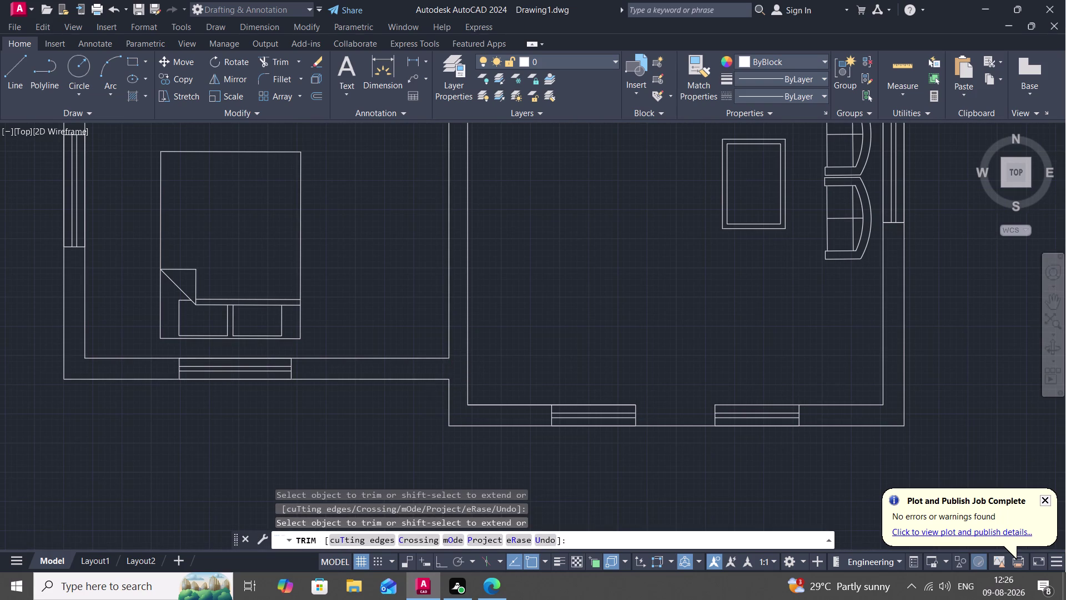